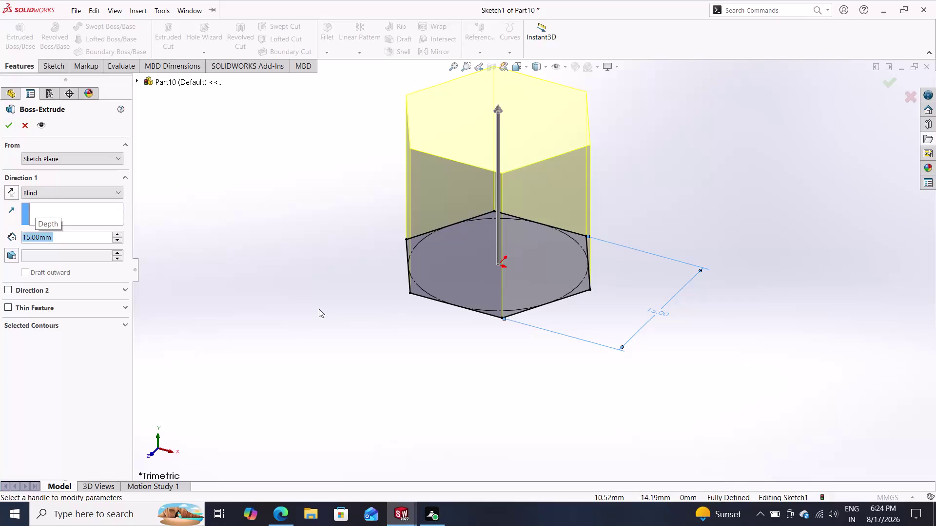
Extrude the hexagon sketch 11 mm into a prism.
text(11)
key(Return)
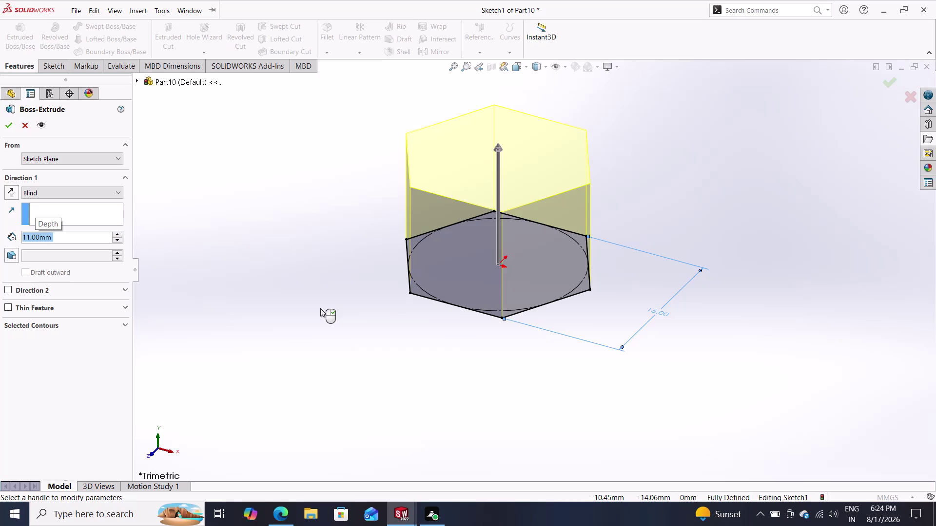
double_click(8, 126)
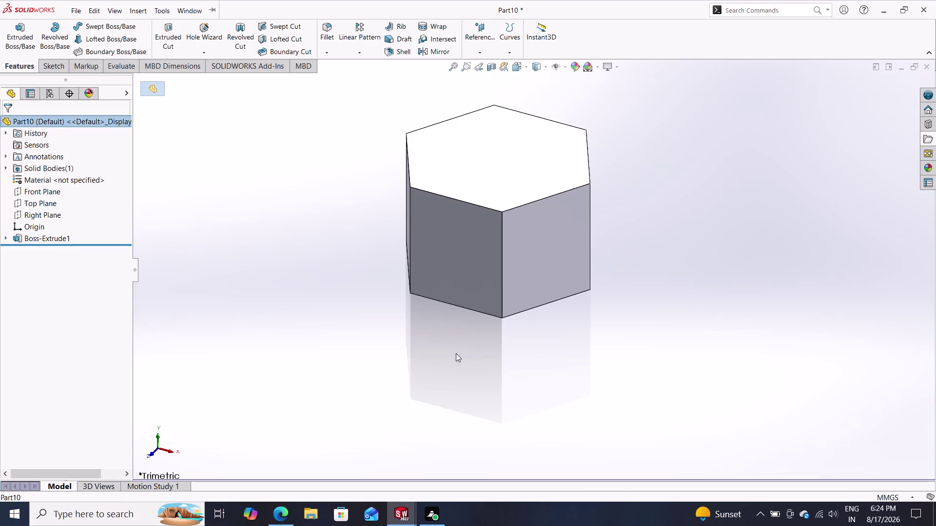
Orbit the hexagonal prism to inspect several sides, then select the Front Plane.
scroll(down, 3)
middle_drag(583, 334, 628, 297)
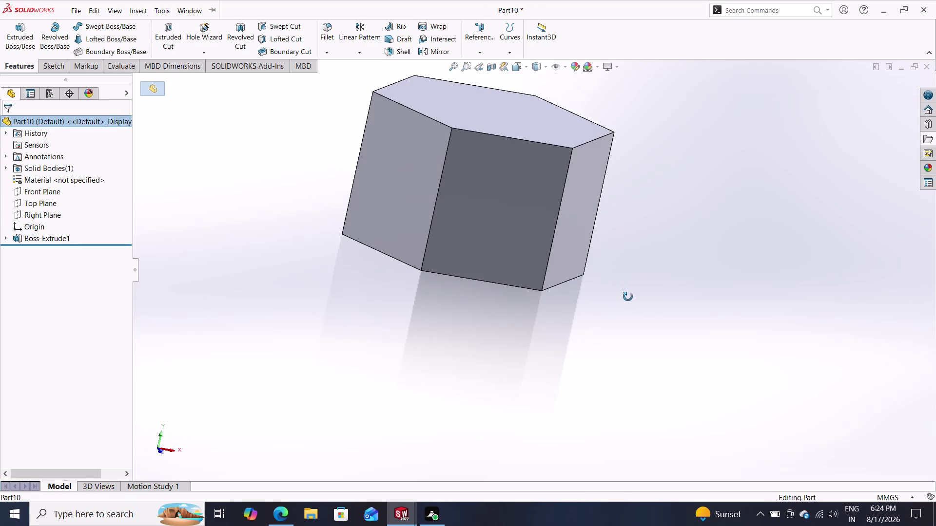
middle_drag(628, 297, 550, 307)
middle_drag(550, 307, 550, 313)
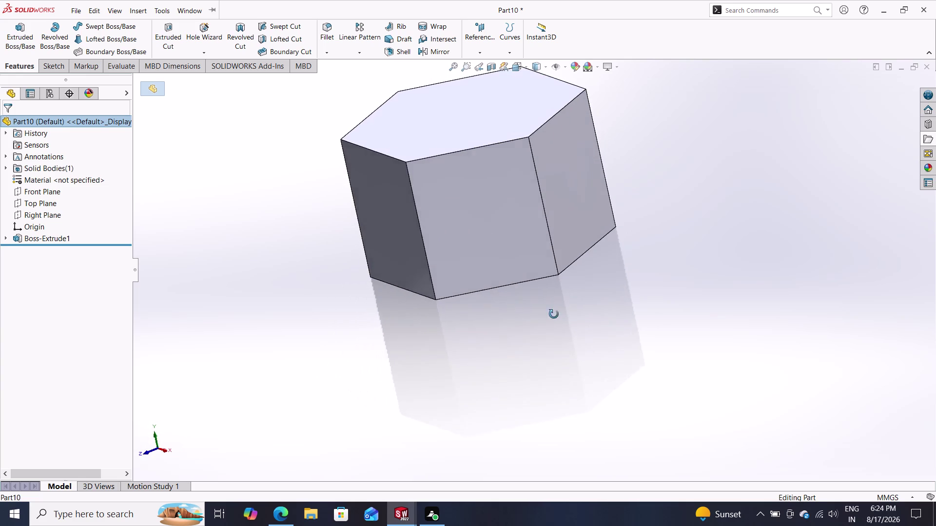
middle_drag(549, 314, 754, 393)
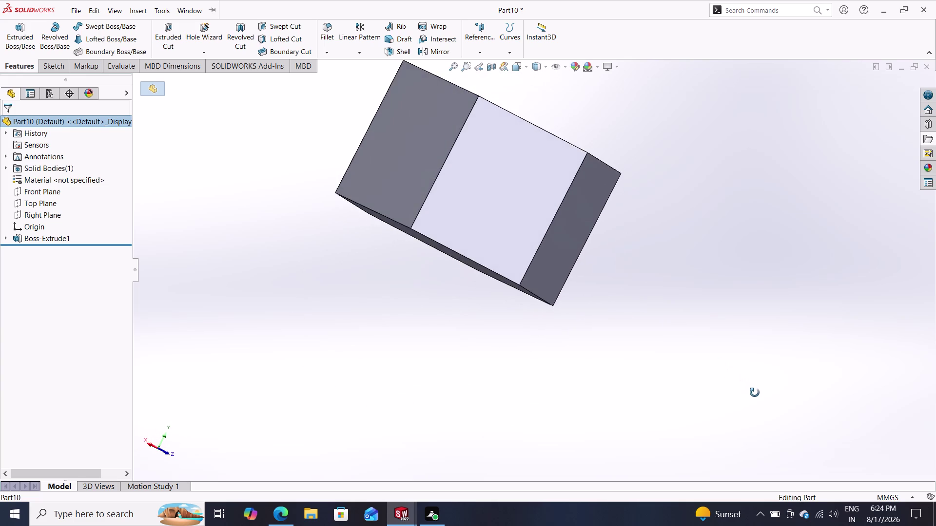
middle_drag(754, 393, 676, 410)
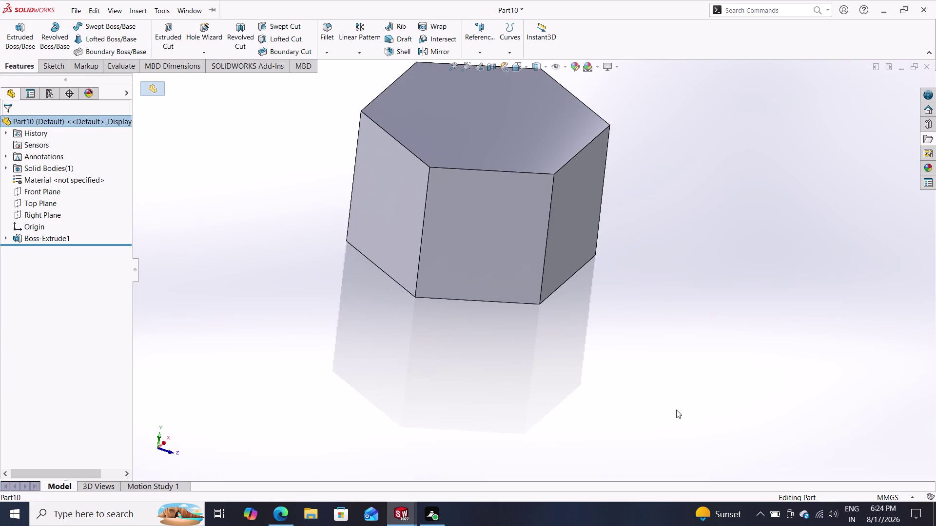
middle_drag(608, 327, 587, 363)
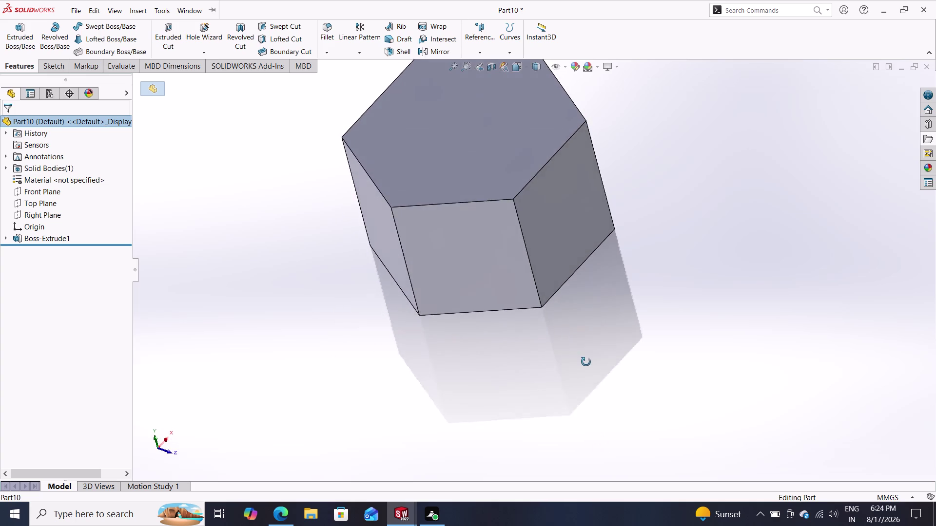
middle_drag(586, 363, 554, 441)
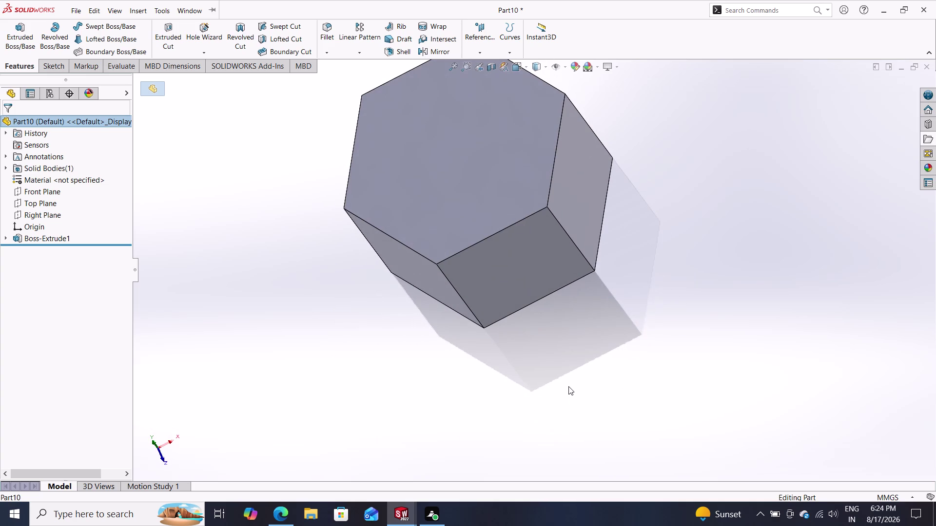
click(39, 192)
Start a sketch on the Front Plane and view it face-on.
click(49, 181)
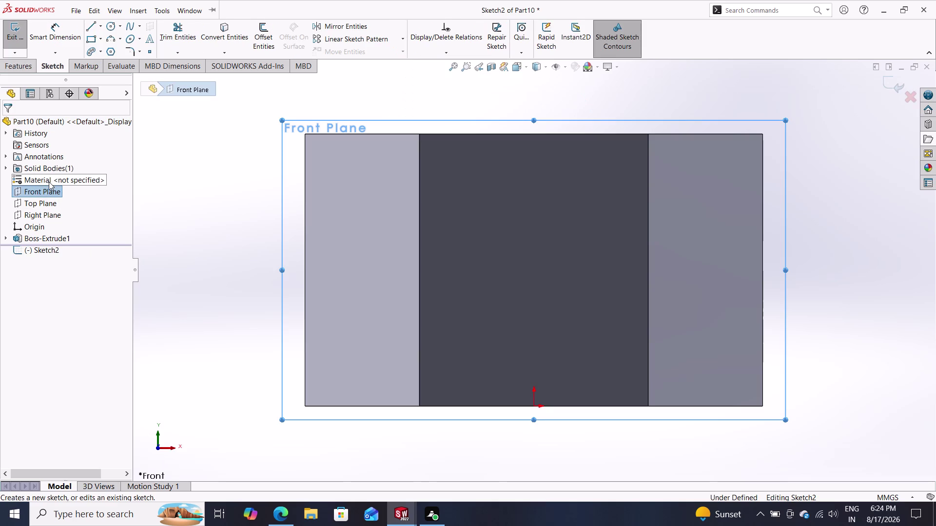
key(Escape)
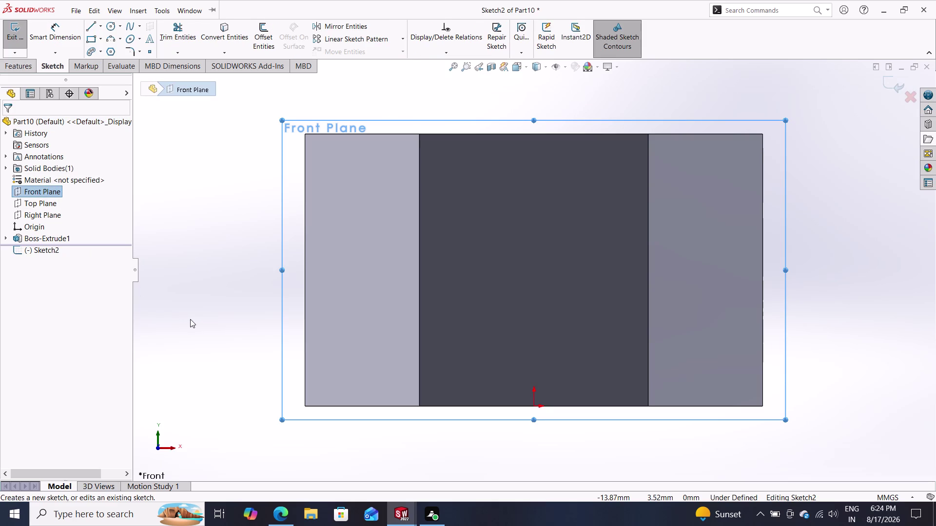
click(8, 66)
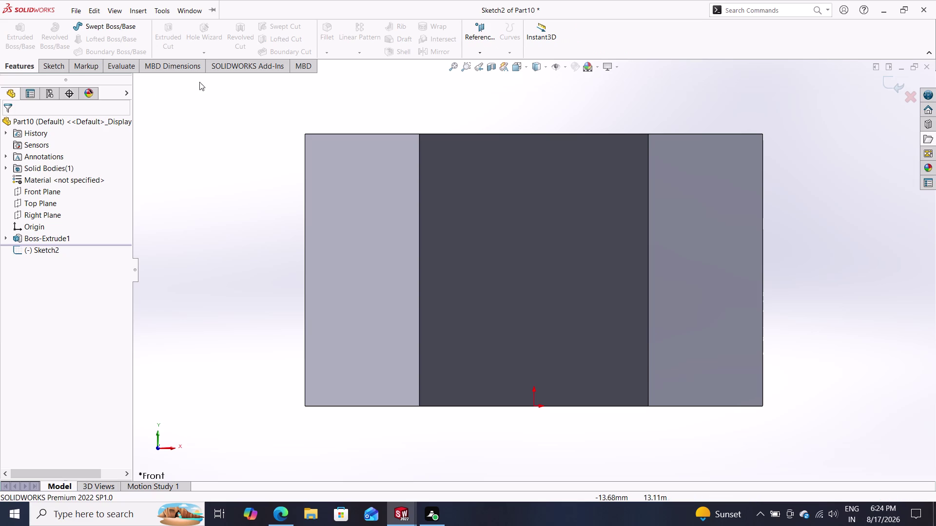
click(46, 67)
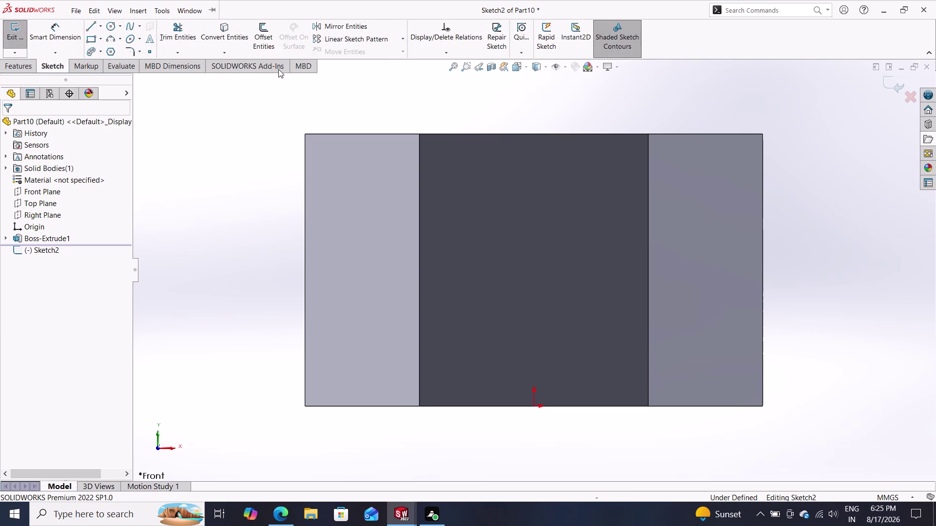
Try projecting the prism's centre face edges with Convert Entities, then back out.
click(225, 28)
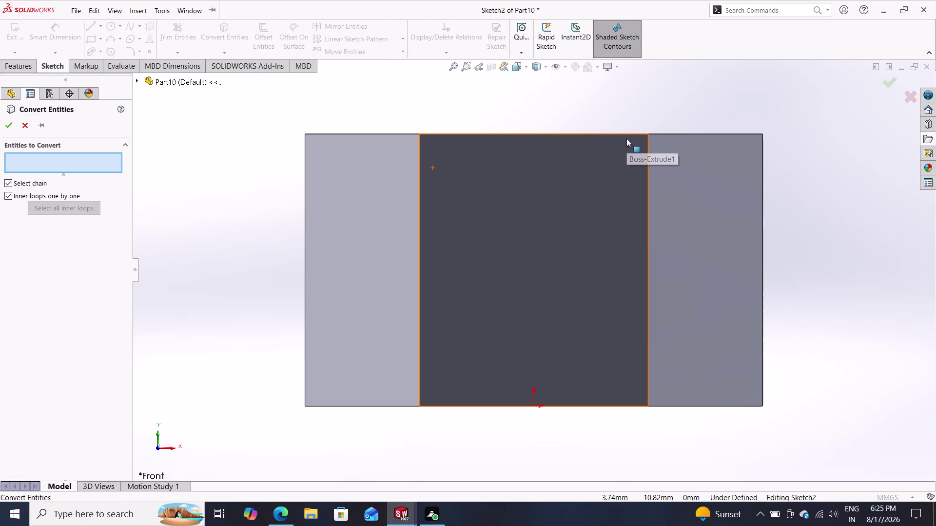
click(616, 134)
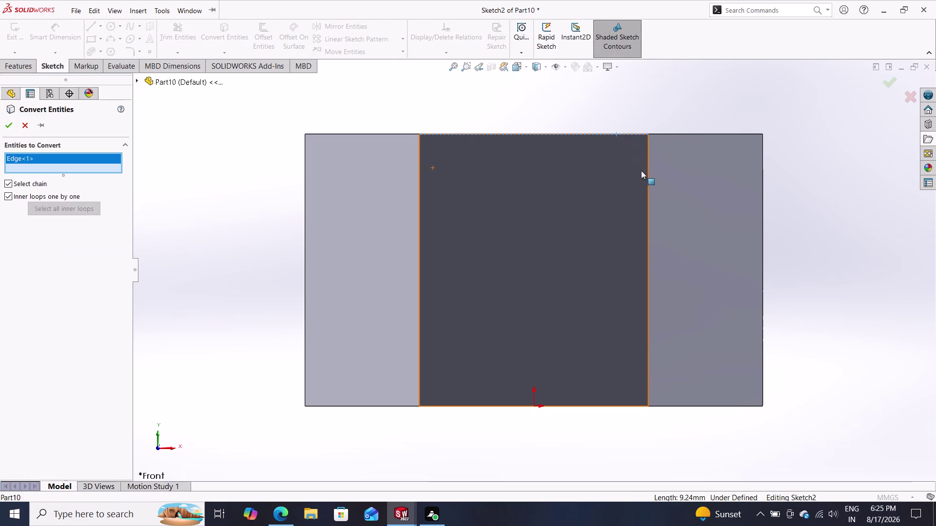
click(646, 179)
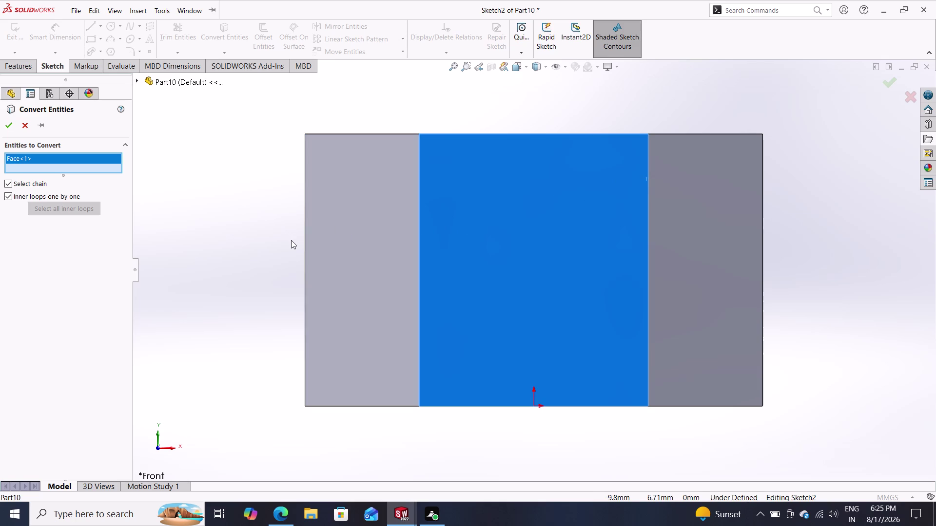
key(Escape)
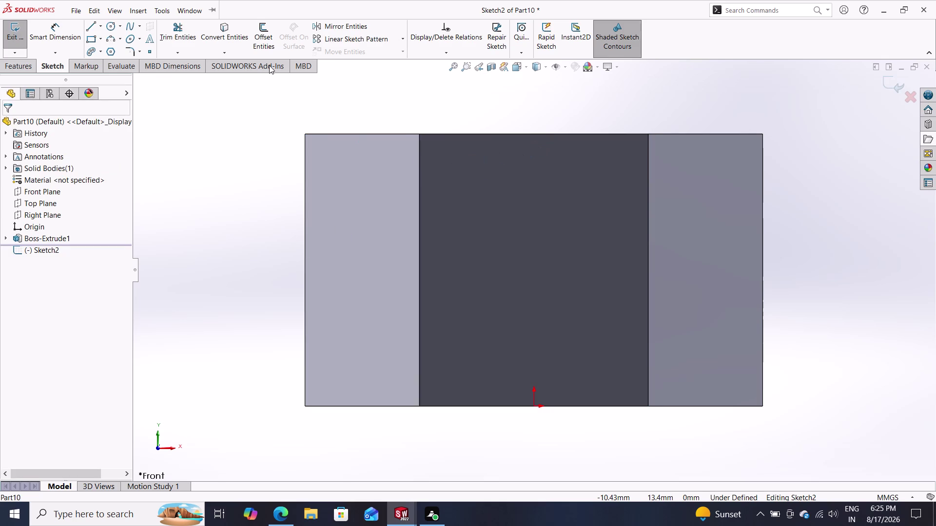
click(222, 15)
click(226, 24)
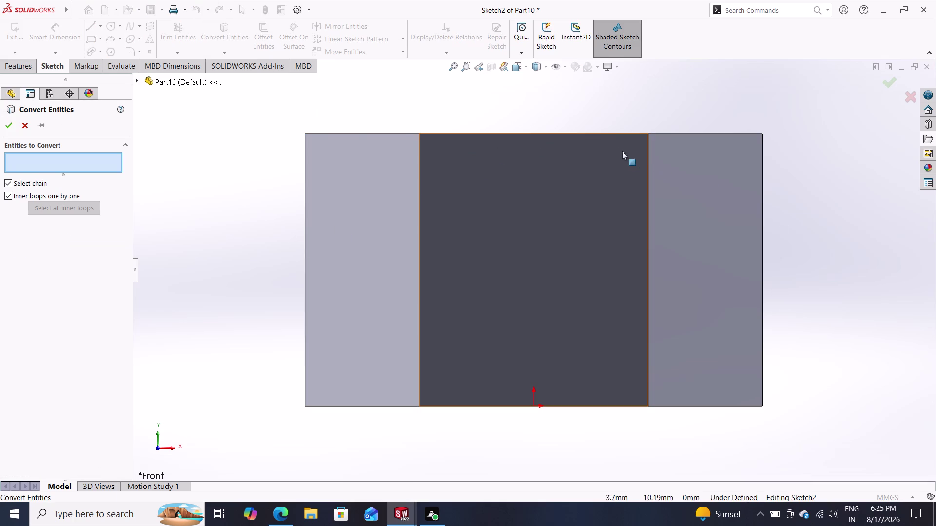
click(611, 133)
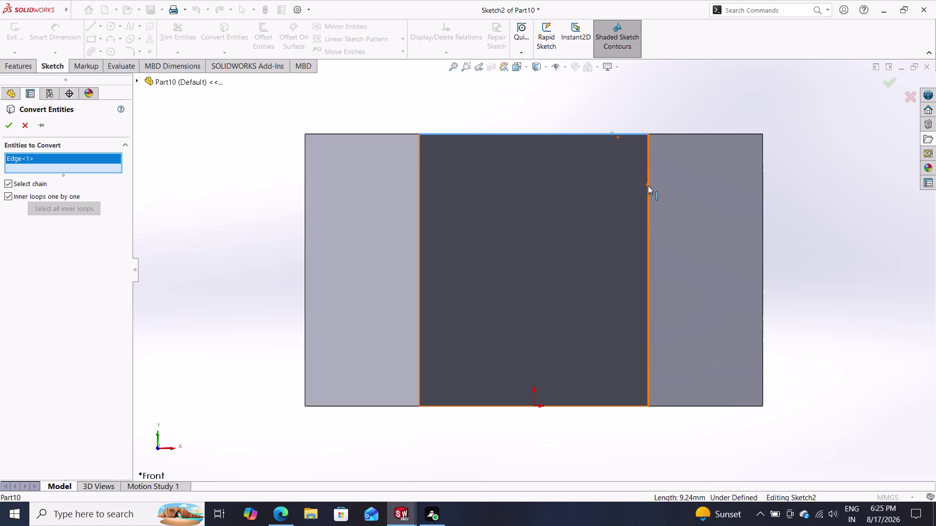
key(Escape)
key(Escape)
key(Escape)
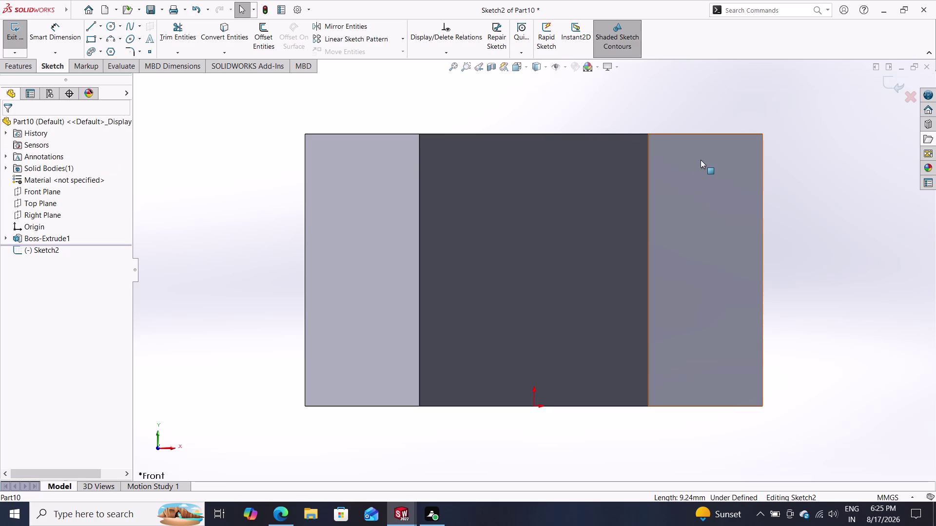
Convert the right-hand face's edges into Sketch2 and confirm.
click(721, 135)
key(Escape)
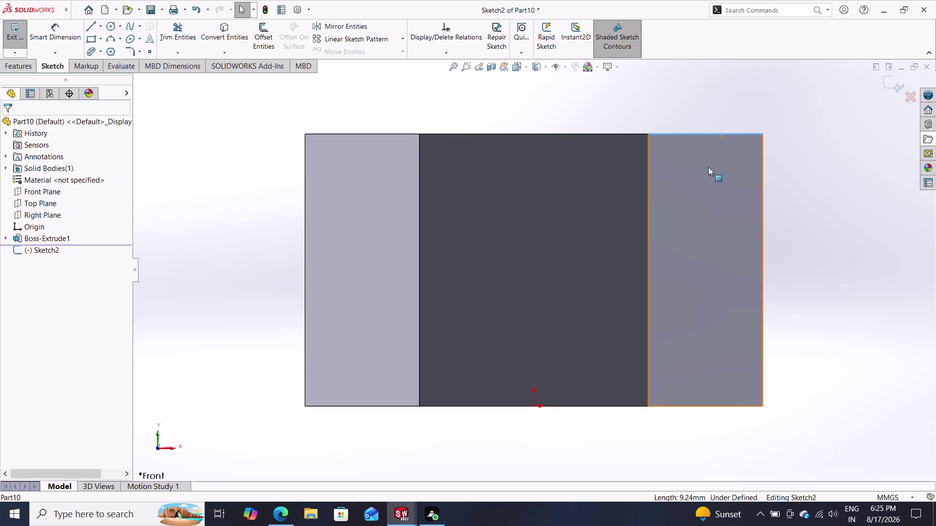
key(Escape)
click(218, 28)
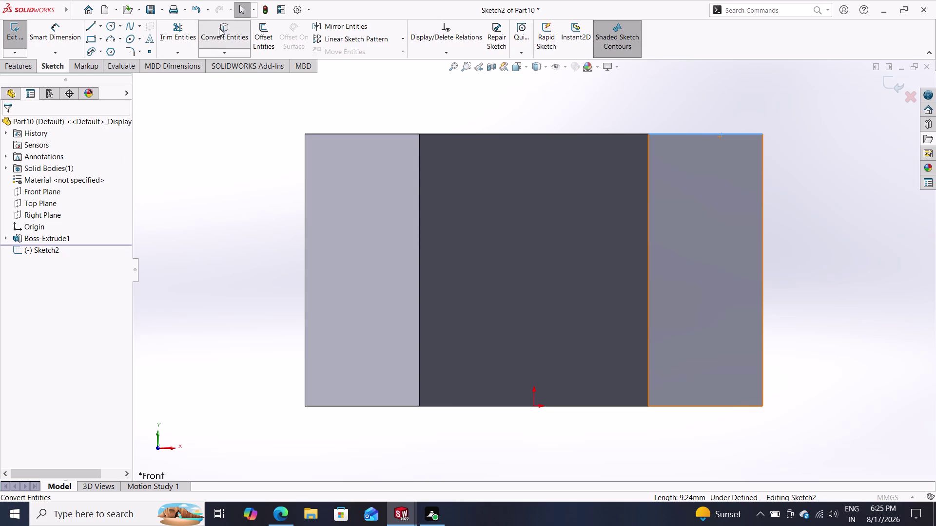
click(730, 135)
double_click(762, 168)
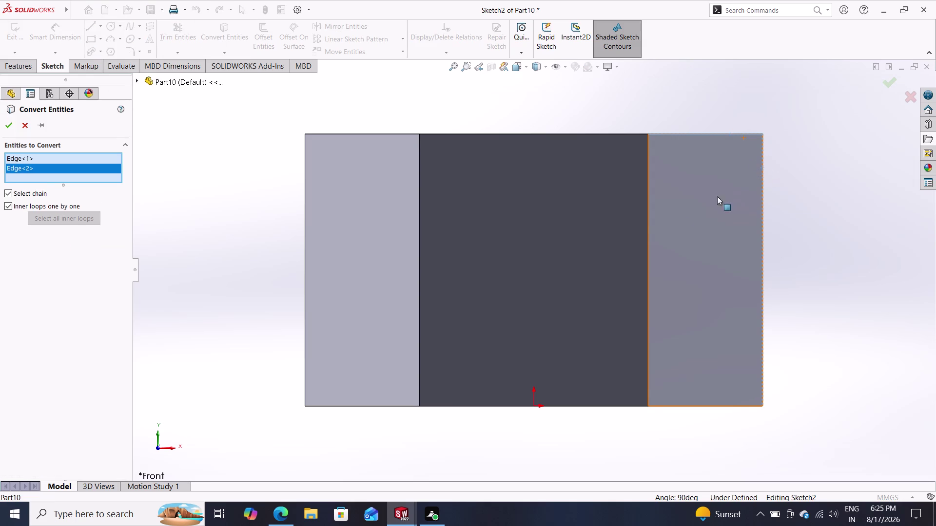
double_click(4, 127)
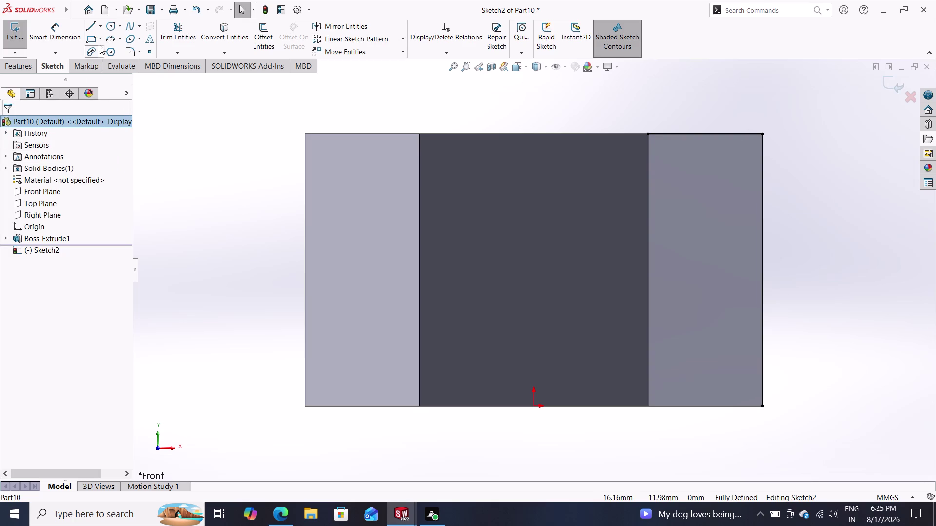
click(126, 48)
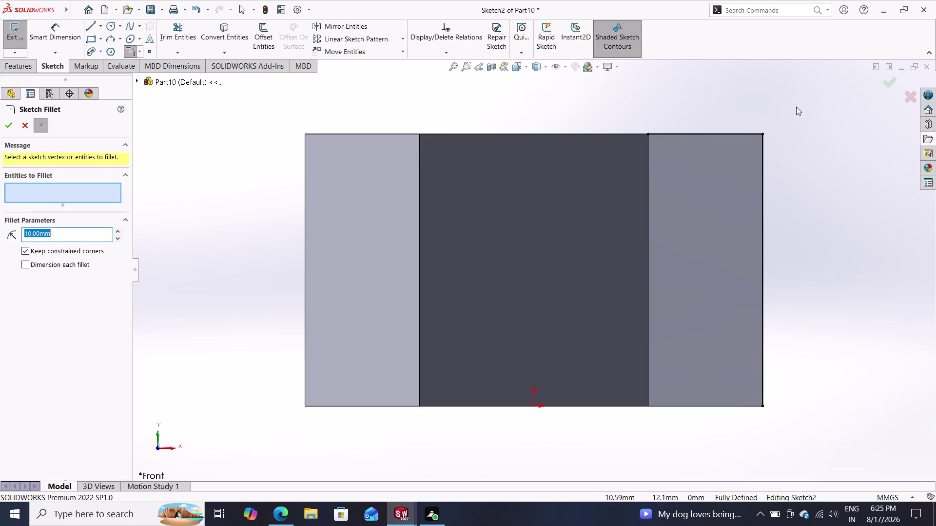
Box-select the top-right sketch corner to round it.
drag(796, 107, 724, 175)
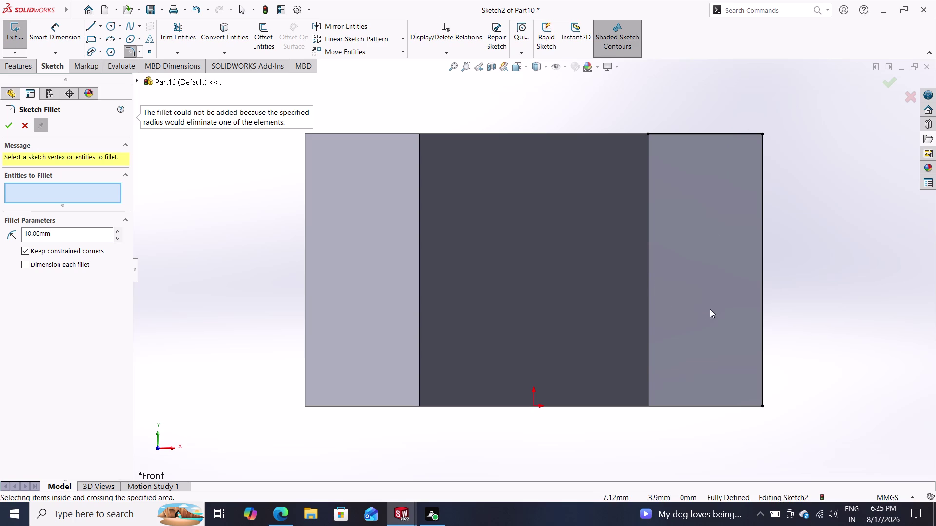
drag(772, 96, 772, 97)
drag(772, 98, 748, 227)
click(748, 226)
drag(700, 103, 793, 230)
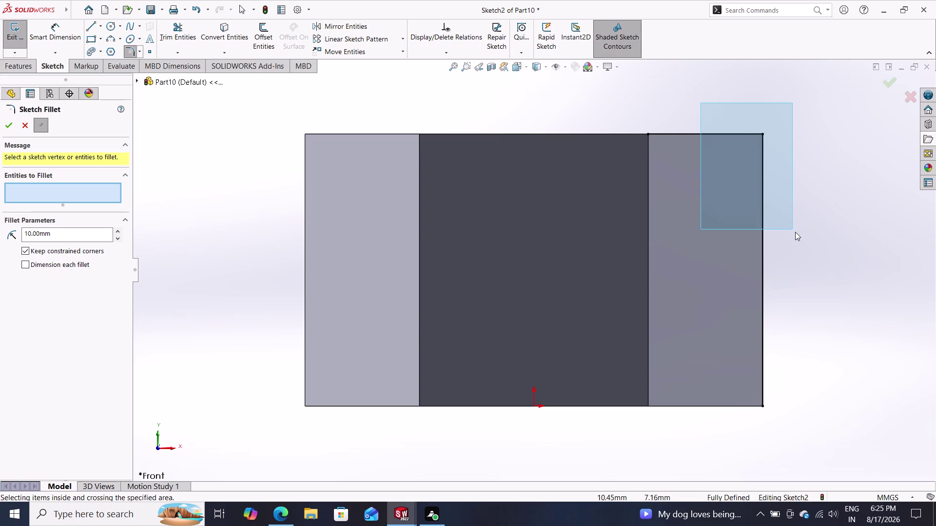
drag(793, 230, 794, 232)
Pick the right and top edges for a 10 mm fillet, then cancel the rejected fillet.
click(760, 180)
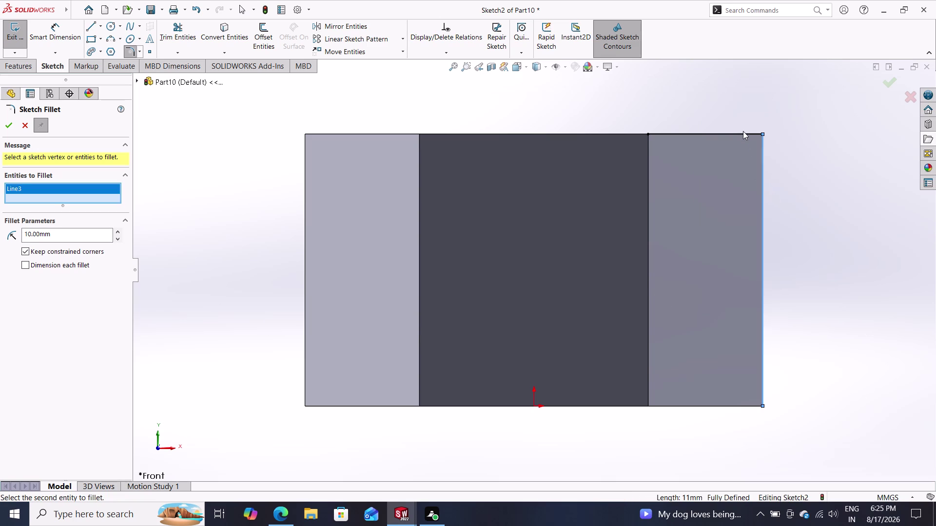
click(744, 132)
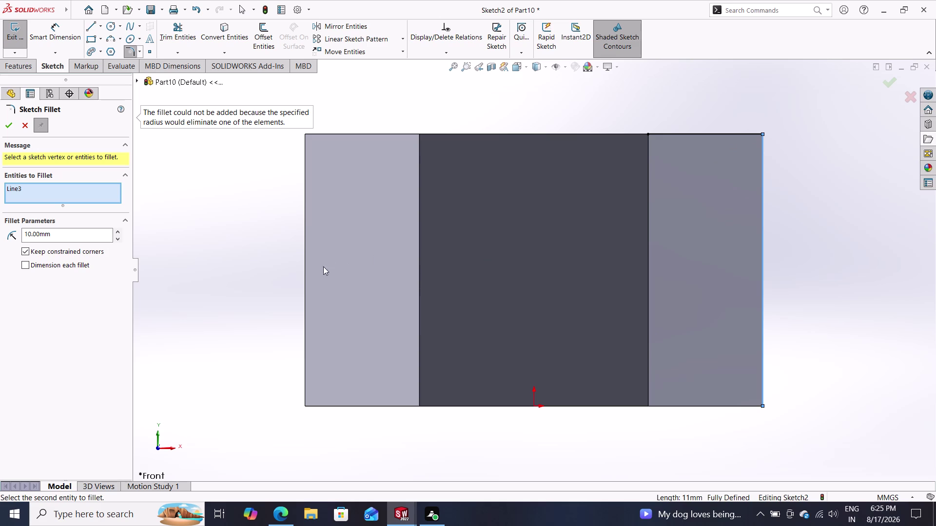
double_click(718, 136)
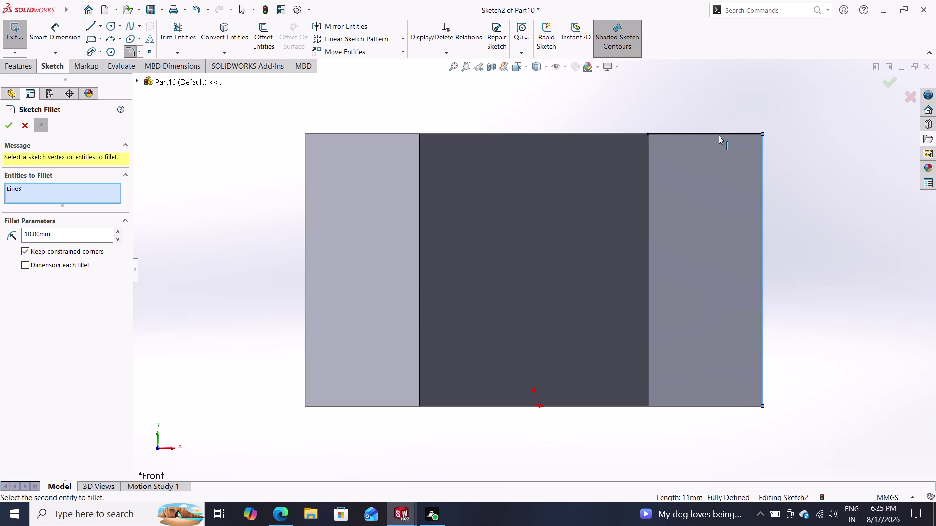
click(725, 133)
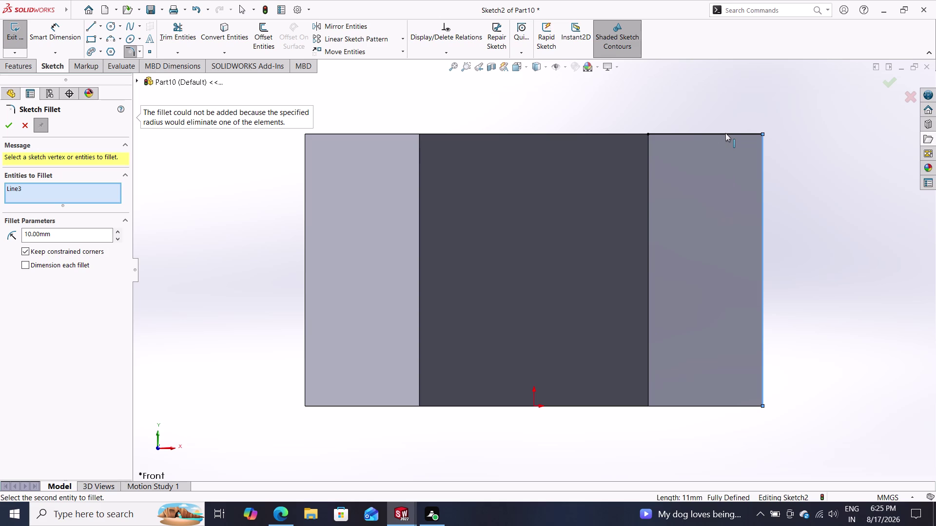
key(Escape)
key(Escape)
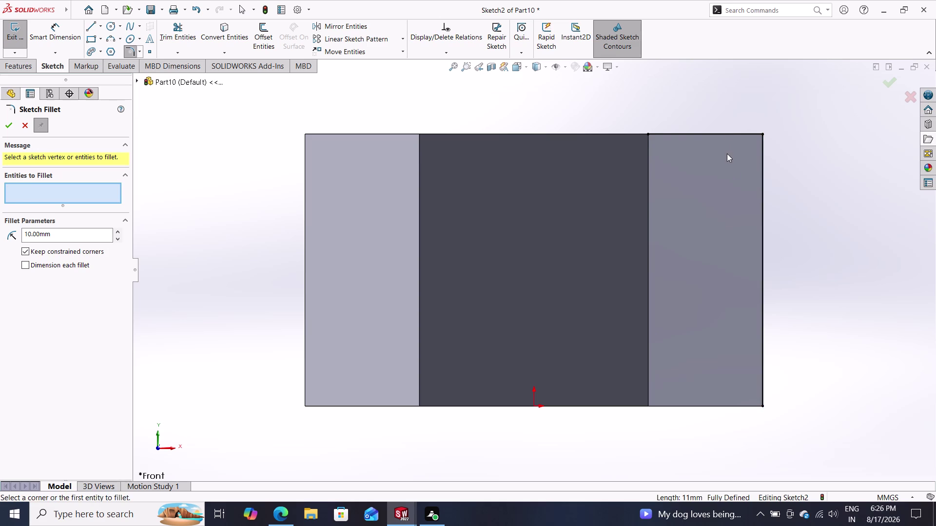
key(Escape)
Orbit onto the hexagonal end face and its sketched line, then switch CommandManager tabs.
scroll(up, 3)
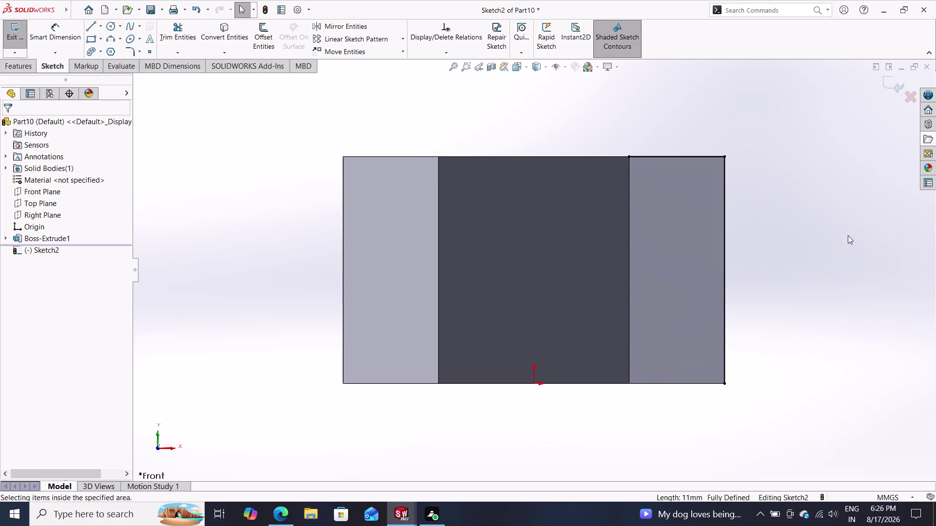
middle_drag(848, 235, 840, 309)
middle_drag(839, 308, 841, 320)
middle_click(840, 319)
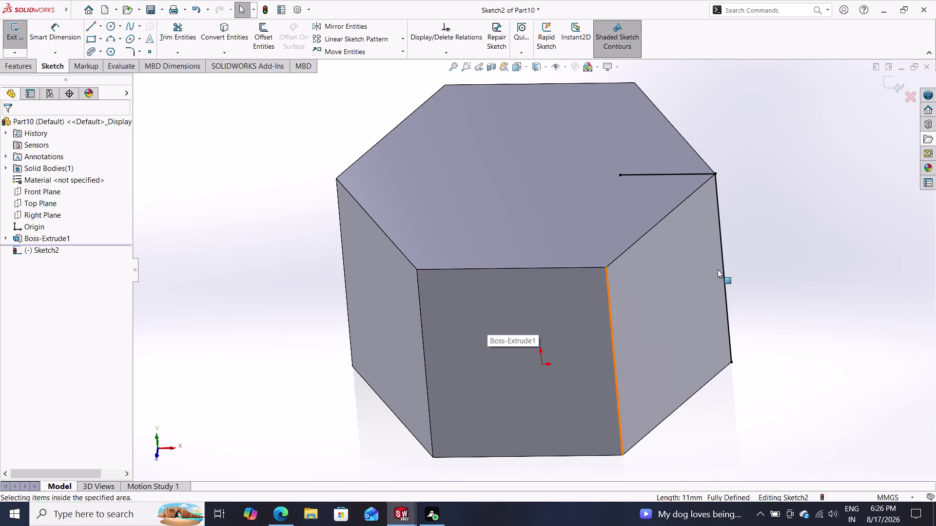
scroll(down, 3)
middle_drag(732, 280, 732, 375)
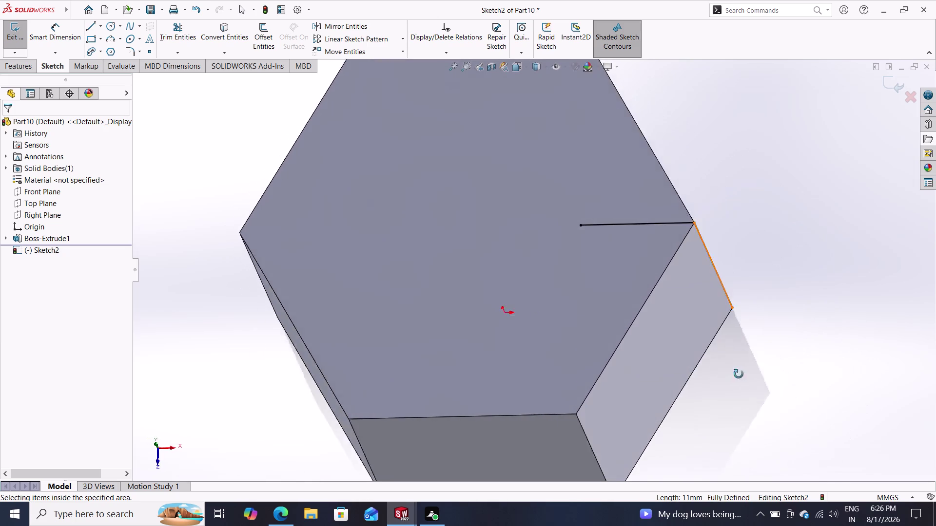
middle_drag(732, 374, 758, 384)
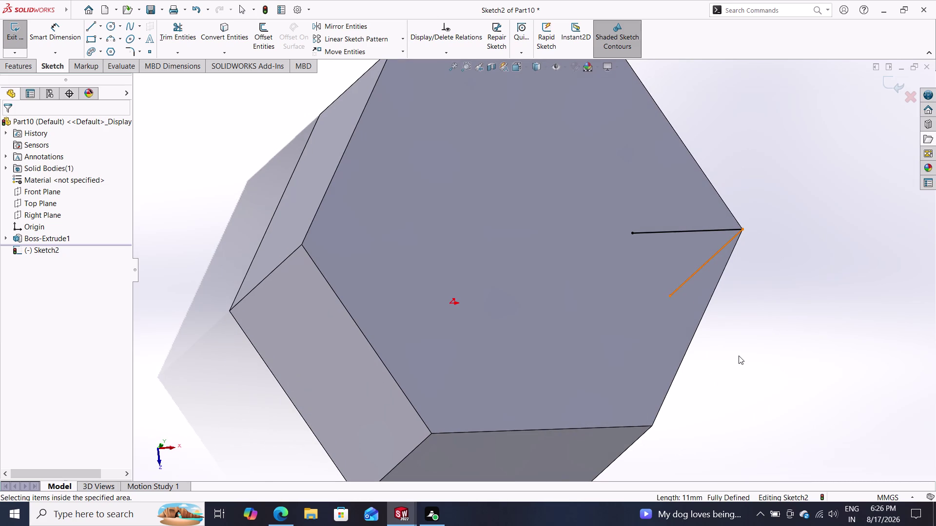
middle_drag(728, 362, 689, 323)
scroll(up, 3)
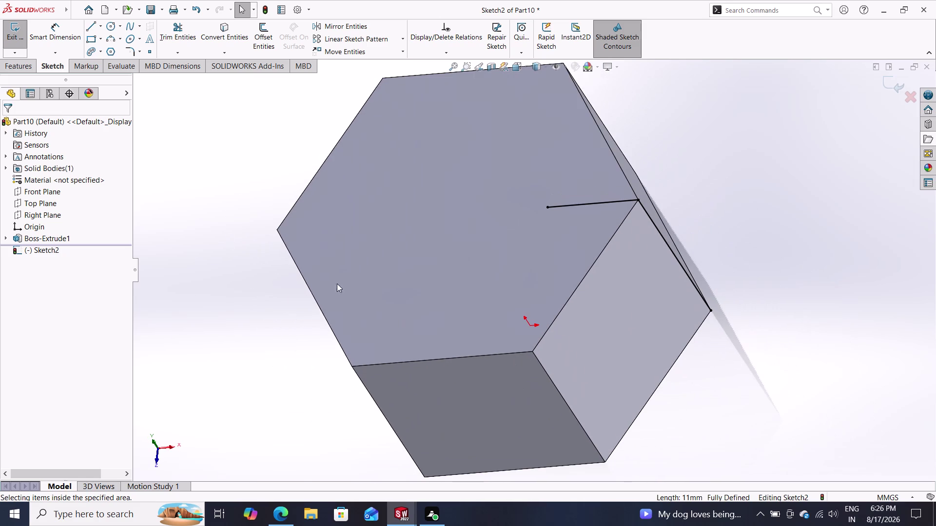
double_click(13, 68)
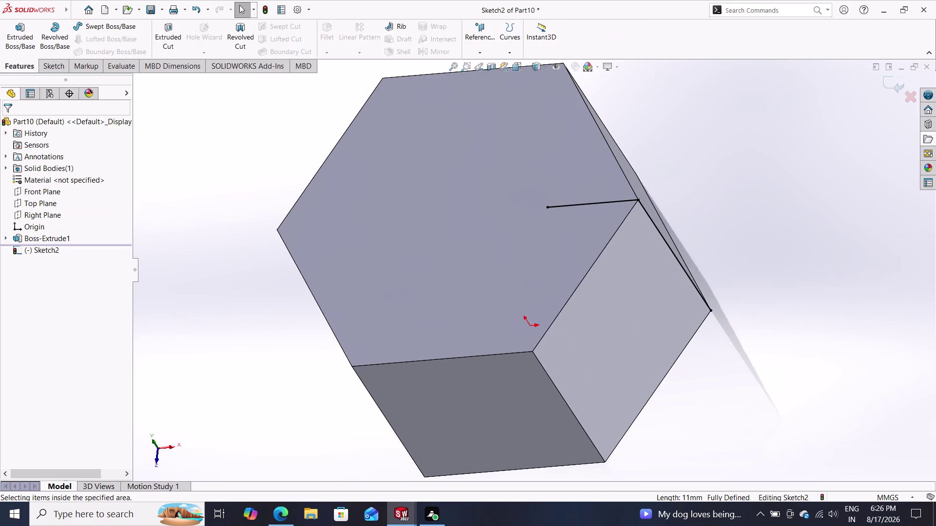
click(62, 65)
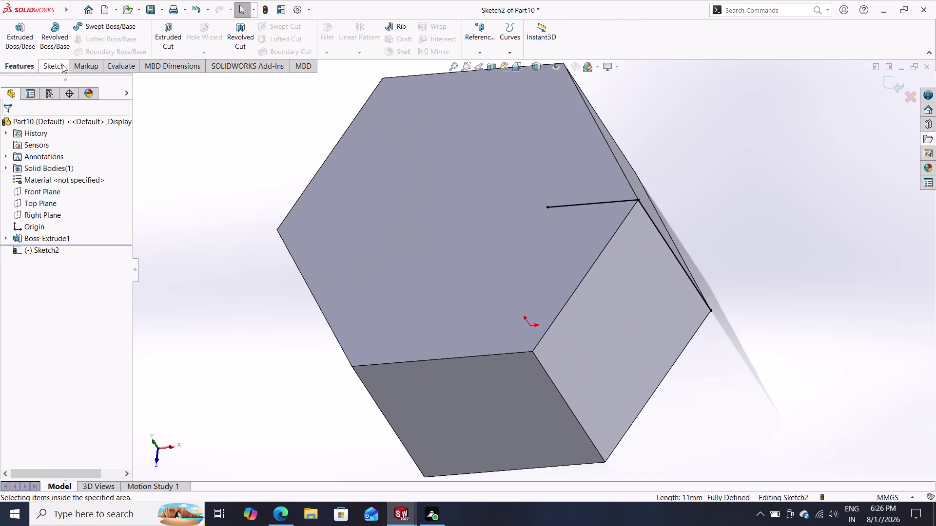
Attempt a sketch corner fillet and undo it.
click(131, 49)
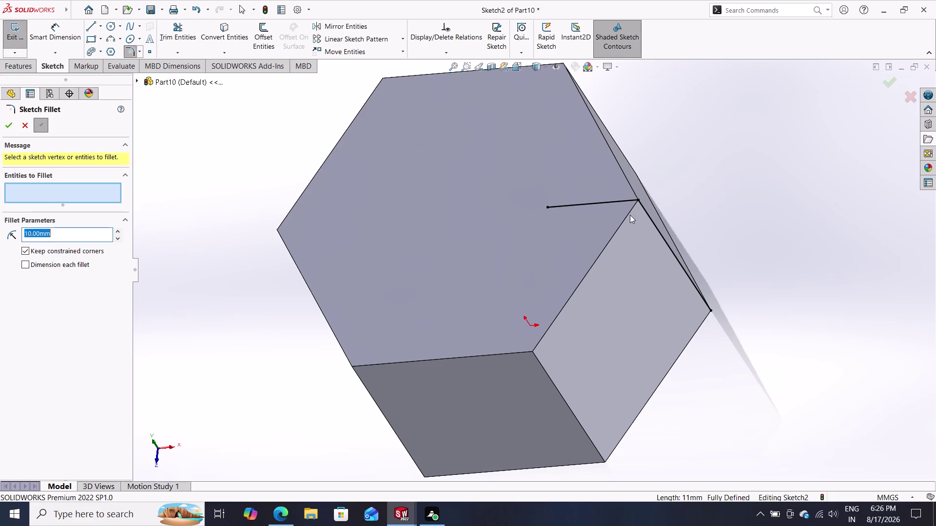
drag(668, 183, 605, 219)
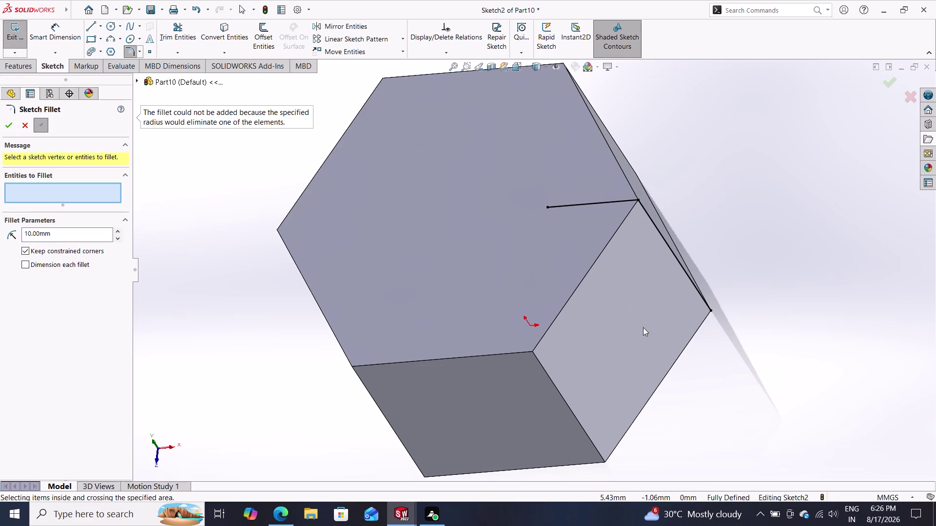
key(ctrl+z)
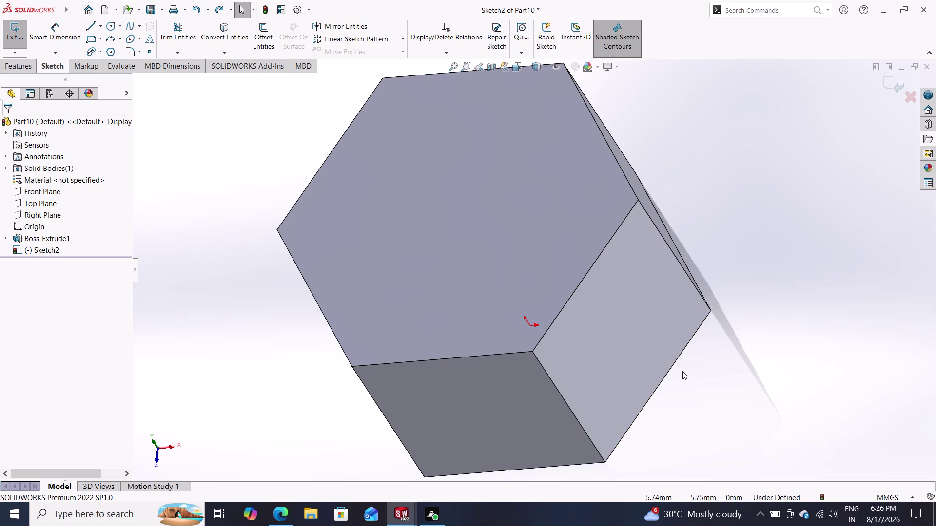
Convert two prism edges into the sketch, then undo the projection.
middle_drag(681, 372, 701, 271)
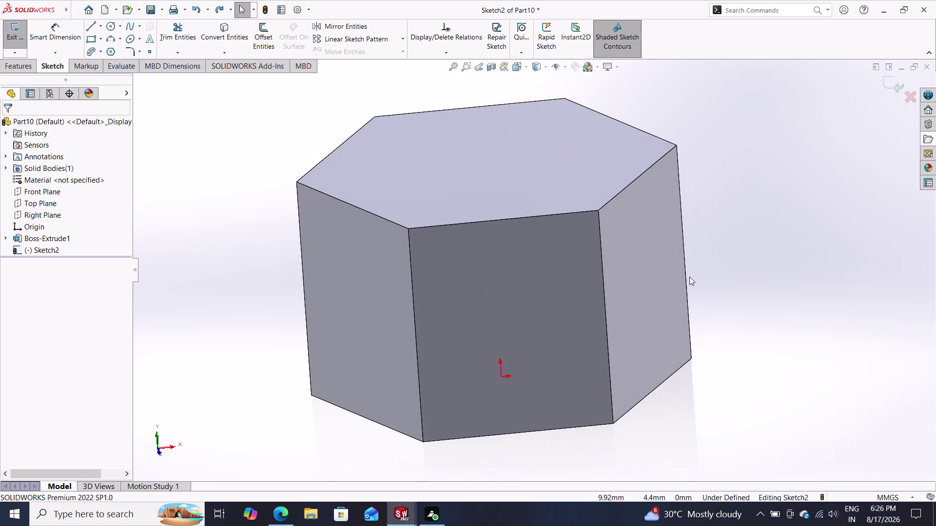
click(222, 25)
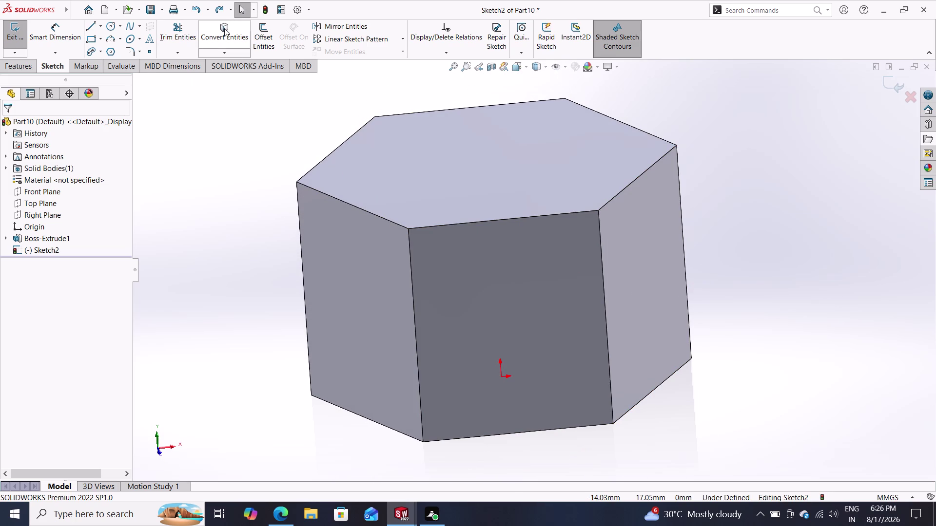
click(567, 213)
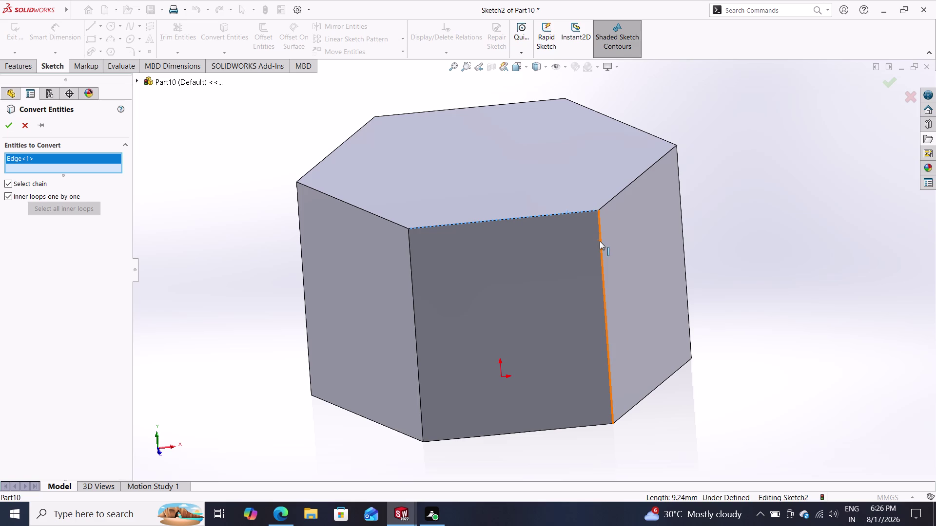
click(600, 242)
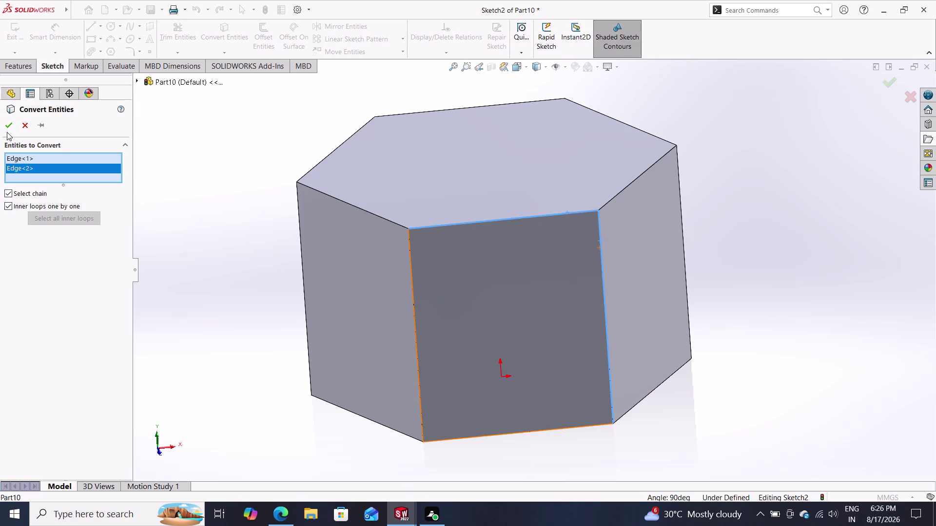
click(9, 126)
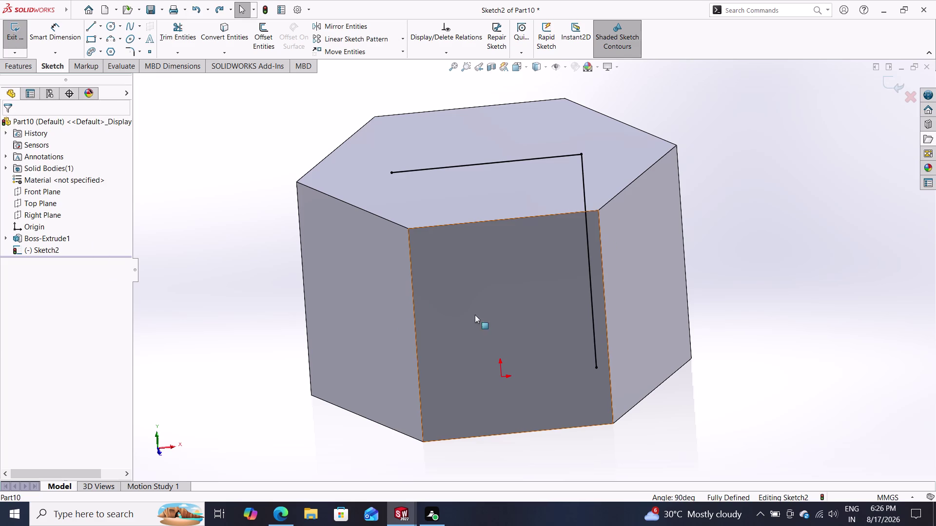
key(ctrl+z)
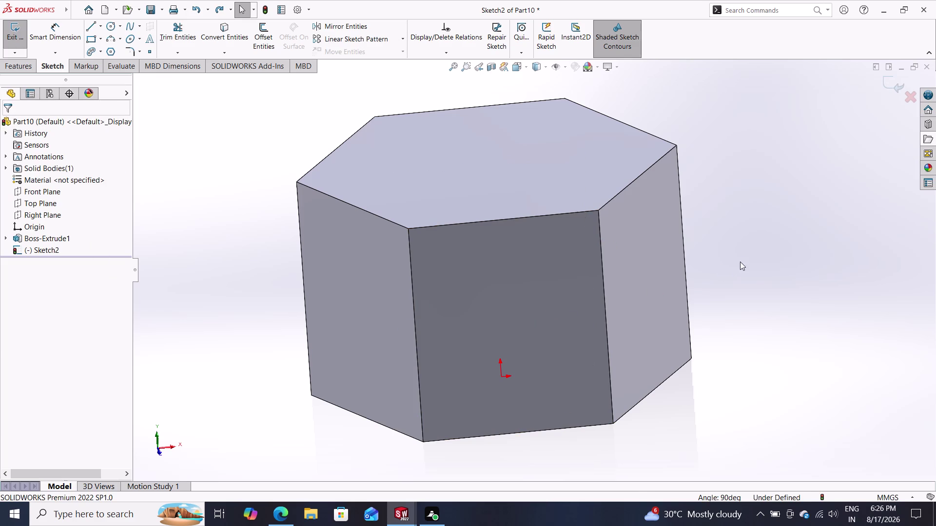
Orbit to the top face, select the Front Plane, and discard Sketch2.
scroll(down, 3)
middle_drag(745, 255, 745, 296)
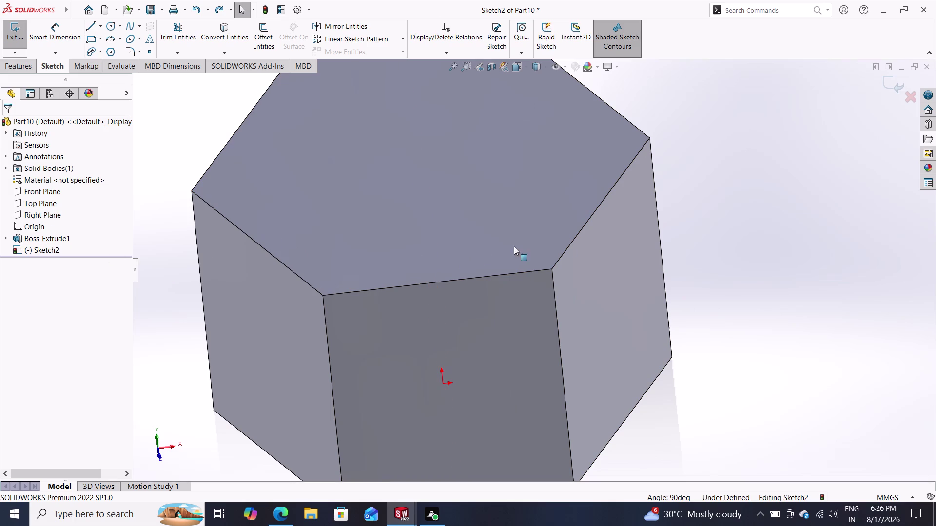
middle_drag(703, 231, 707, 253)
scroll(down, 3)
scroll(up, 3)
middle_drag(700, 276, 695, 238)
scroll(up, 3)
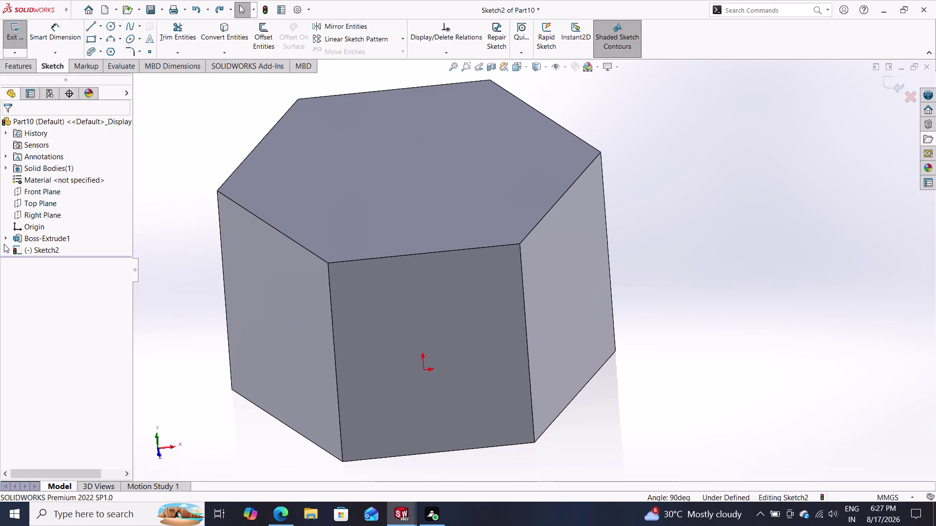
click(40, 196)
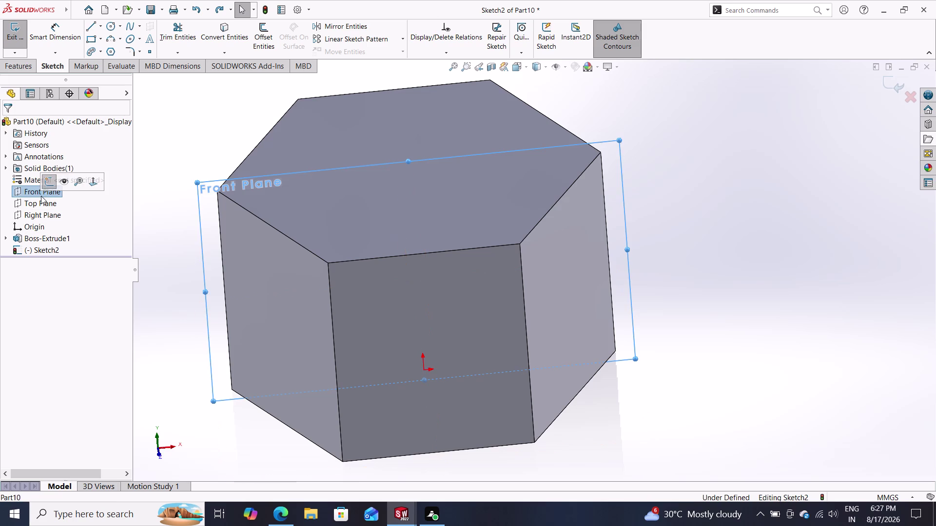
click(47, 182)
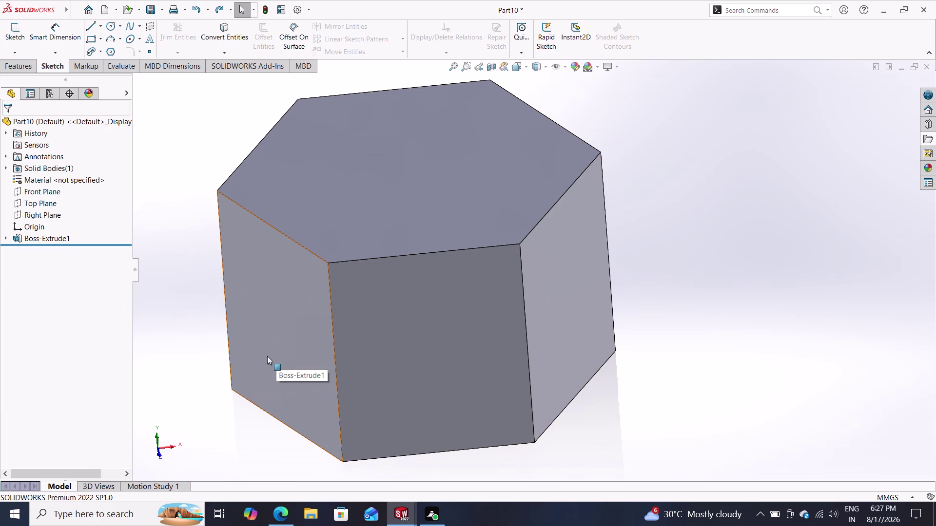
key(ctrl+z)
Undo back to the hexagon sketch, then redo to finish editing it.
key(ctrl+z)
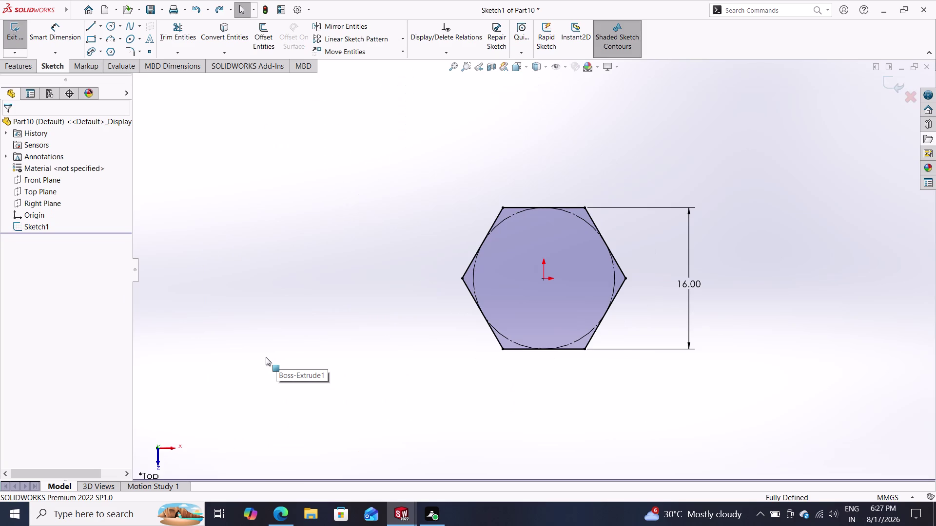
key(ctrl+z)
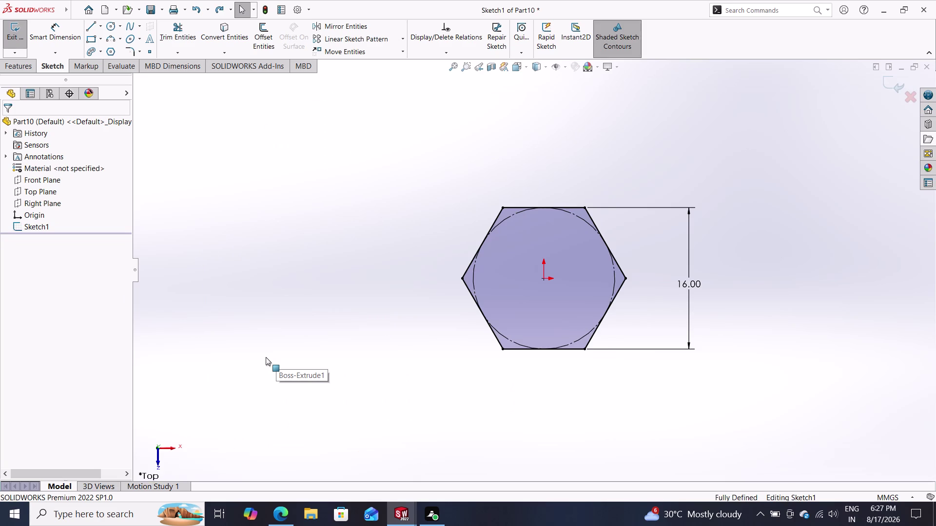
key(ctrl+z)
key(ctrl+z)
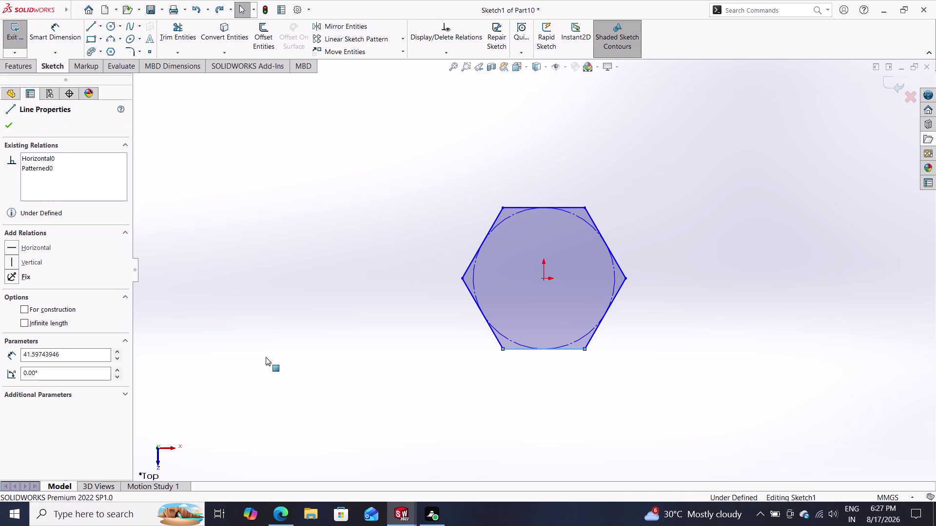
key(ctrl+y)
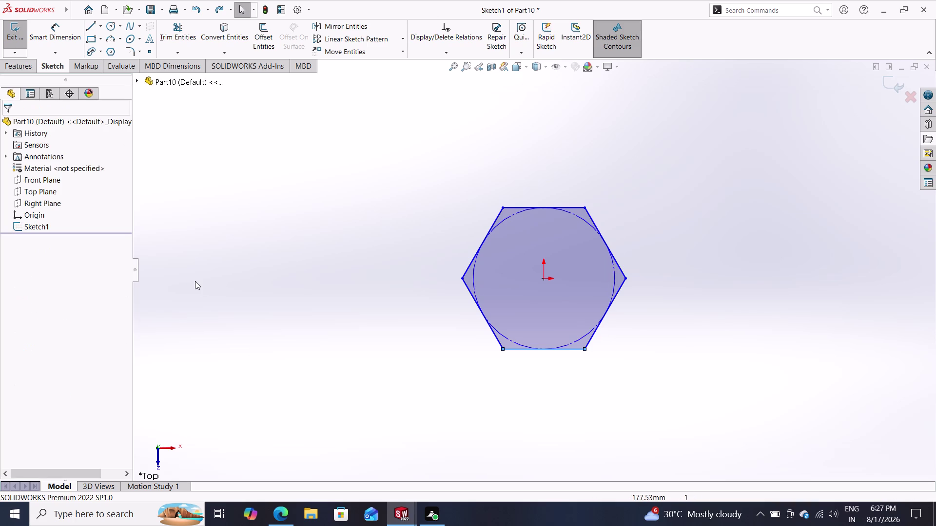
key(ctrl+y)
key(ctrl+y)
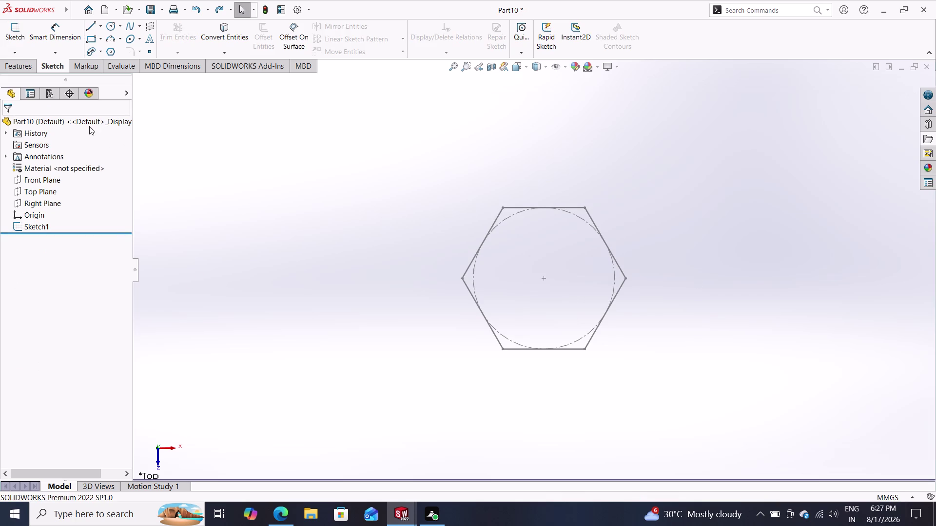
Start an extrude from the Features tab, then cancel and undo it.
click(23, 68)
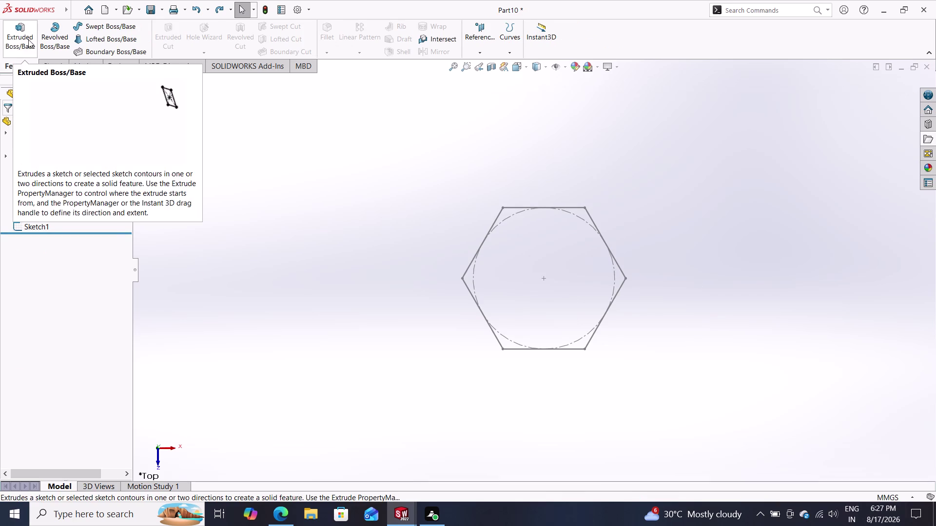
click(18, 35)
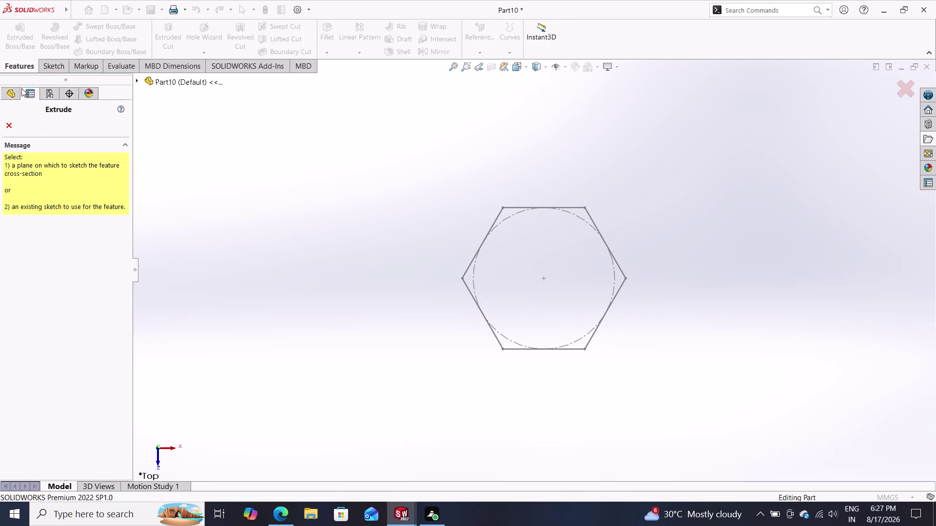
triple_click(602, 278)
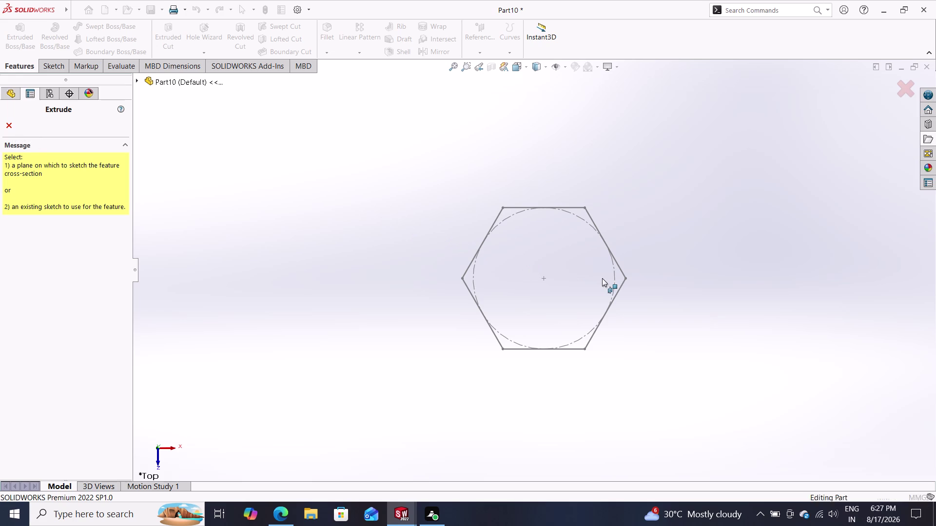
key(Escape)
key(Escape)
key(Escape)
key(ctrl+z)
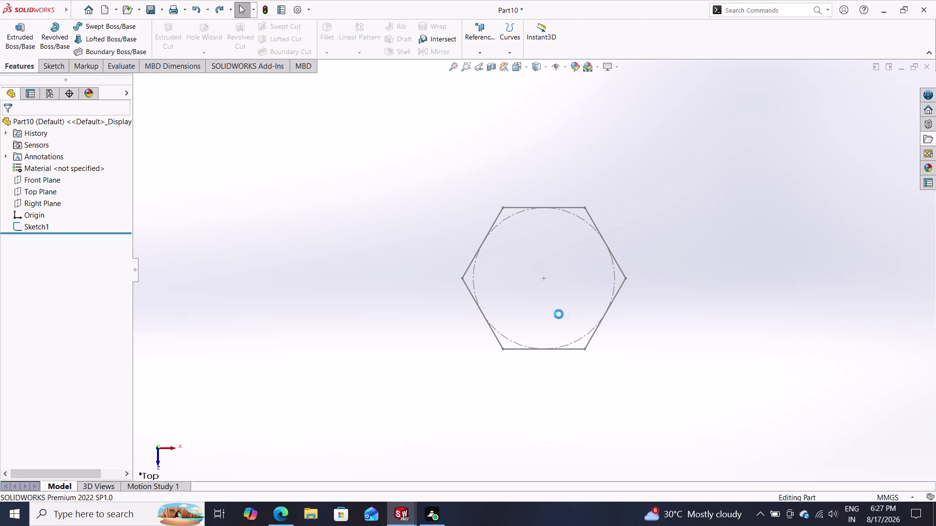
Extrude the hexagon sketch Blind to 11 mm and accept.
click(18, 64)
click(22, 35)
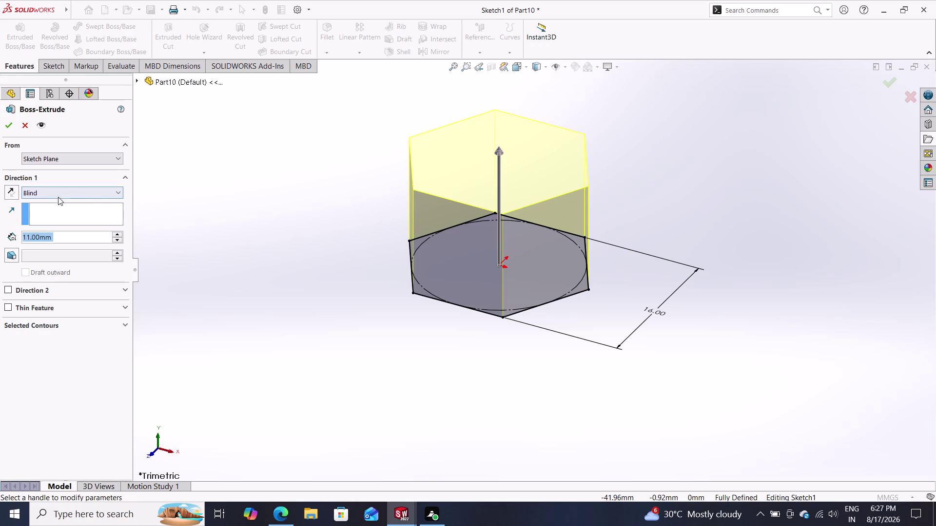
click(63, 193)
click(63, 244)
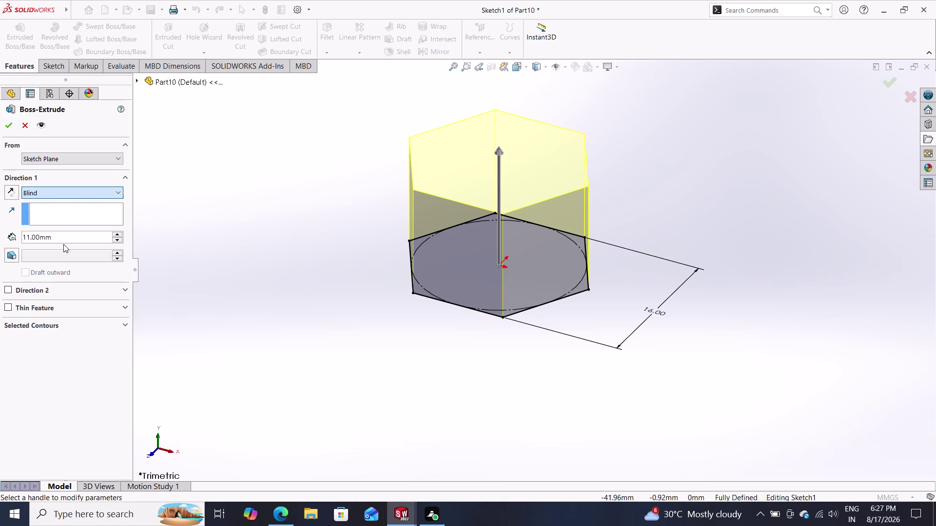
click(9, 129)
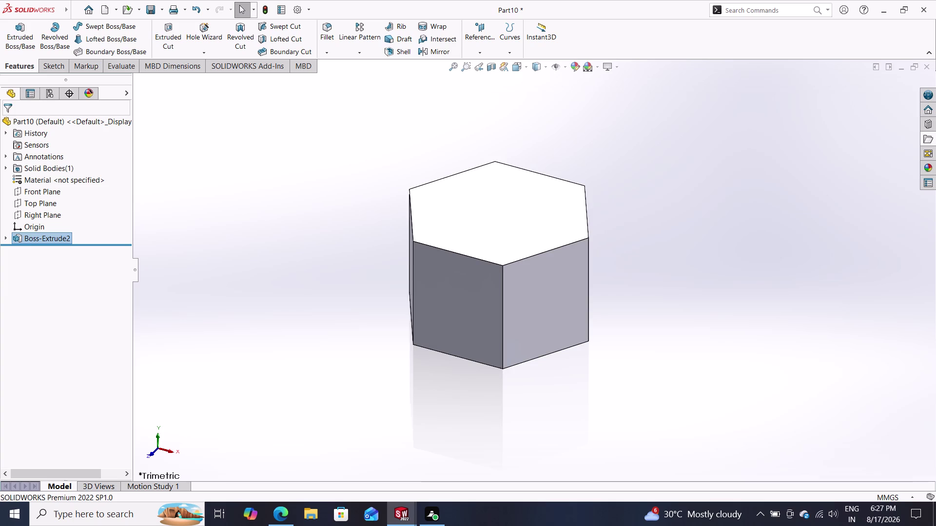
double_click(50, 192)
click(46, 190)
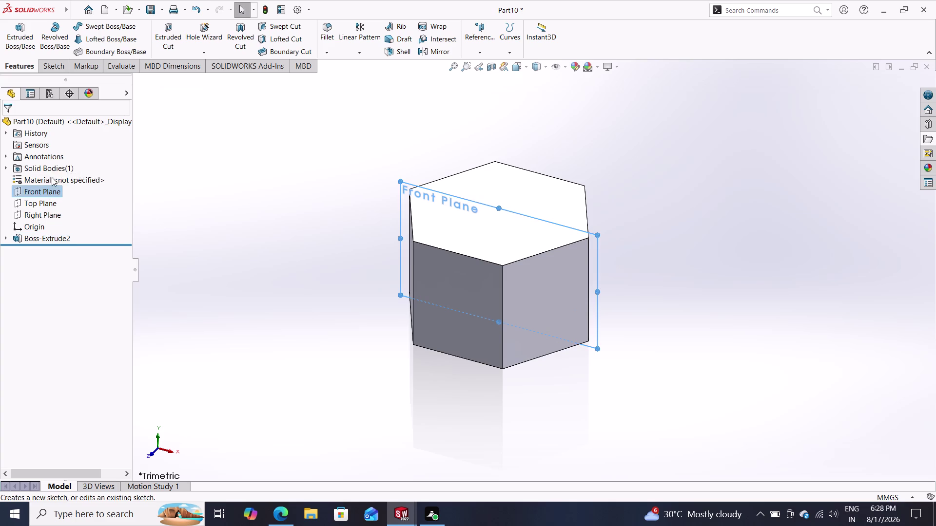
click(52, 177)
double_click(38, 194)
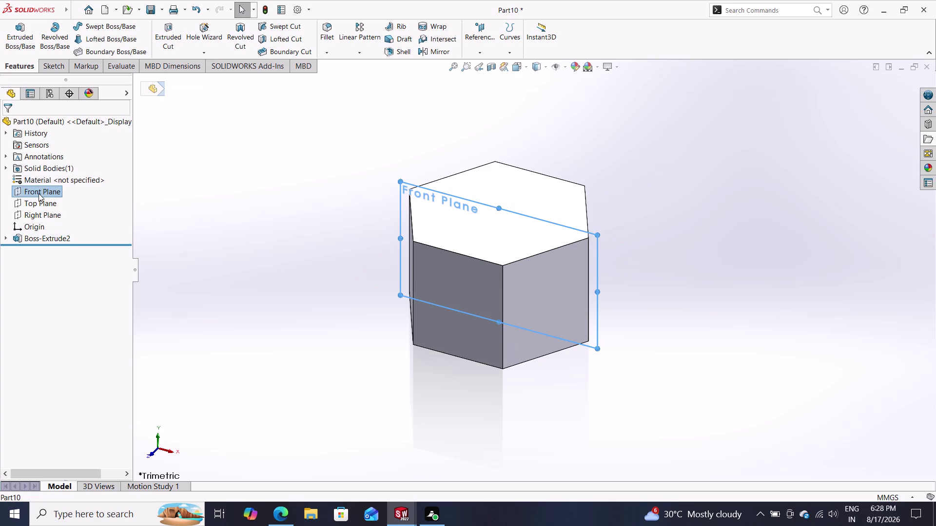
key(Escape)
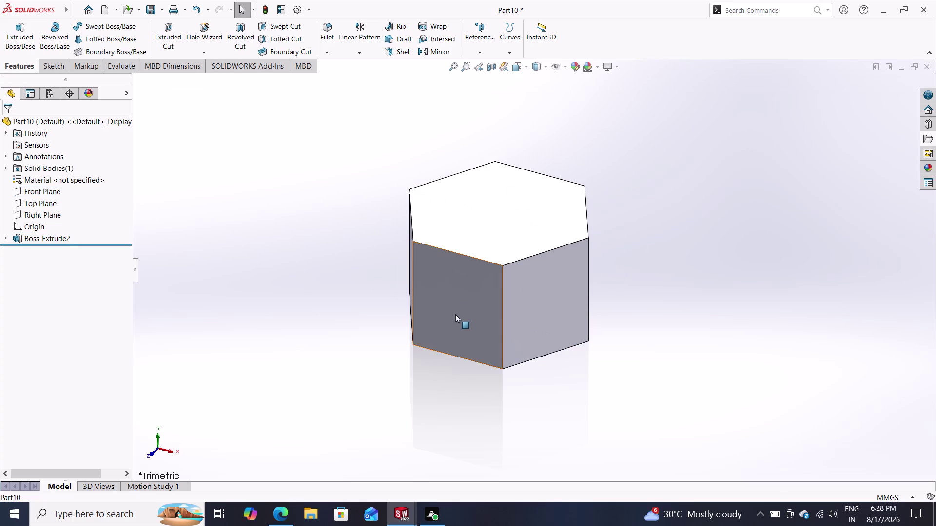
click(455, 314)
click(494, 283)
key(Escape)
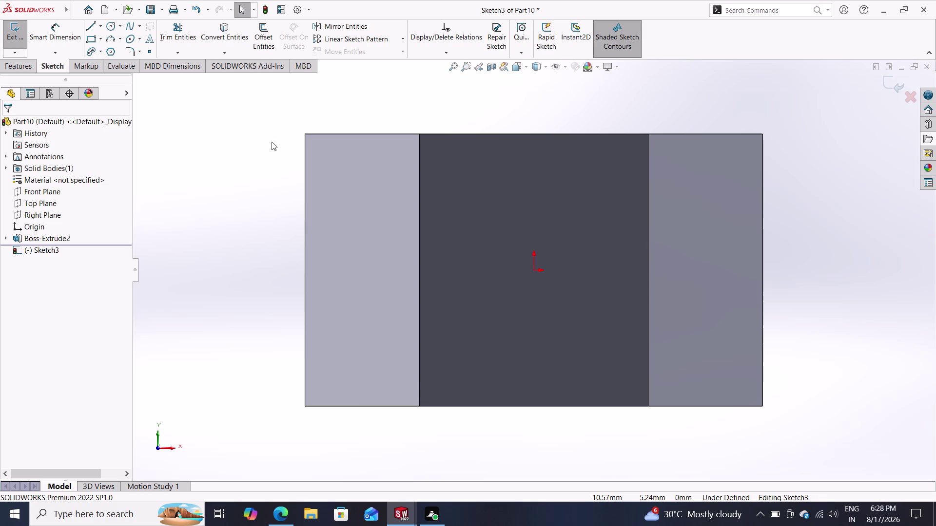
click(223, 31)
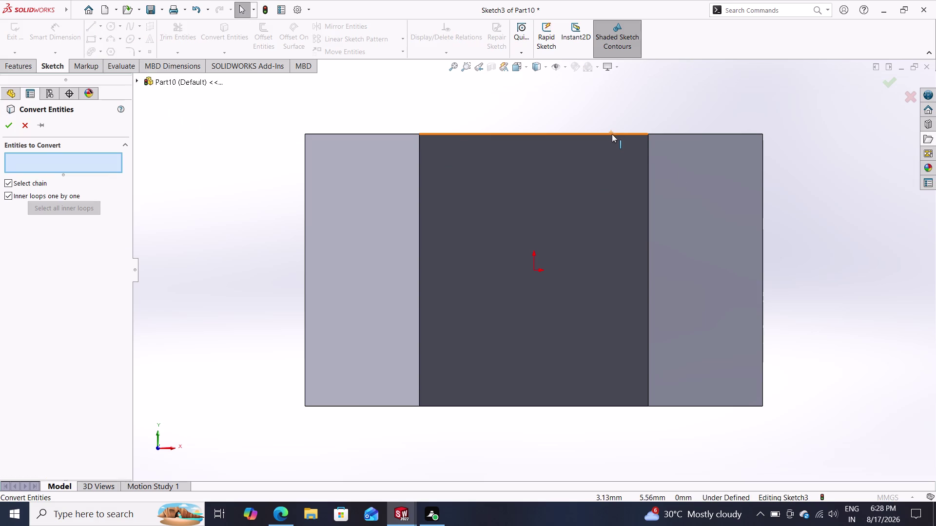
click(611, 135)
click(647, 159)
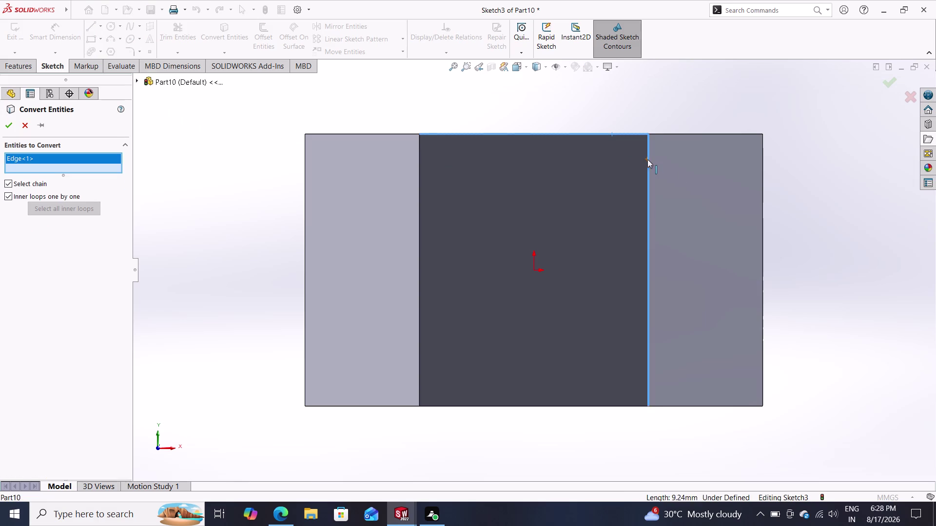
click(6, 120)
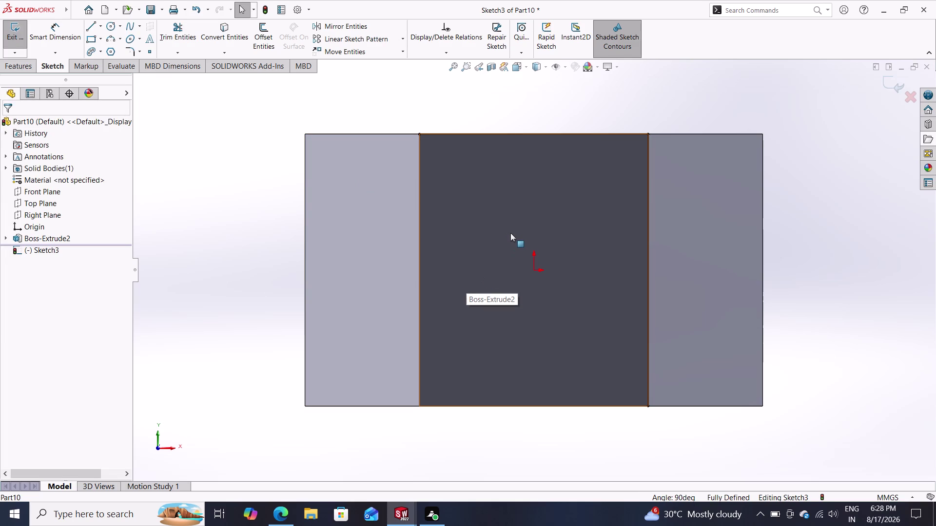
key(ctrl+z)
key(ctrl+z)
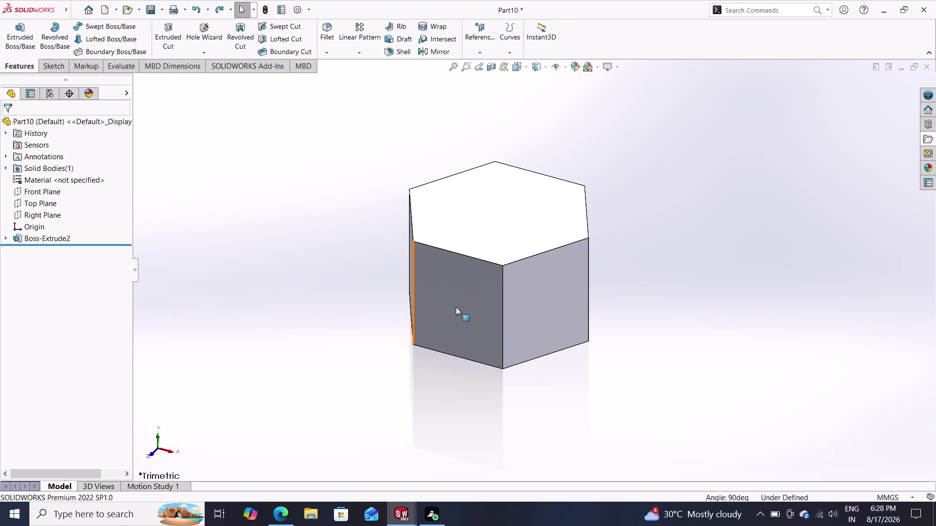
click(469, 315)
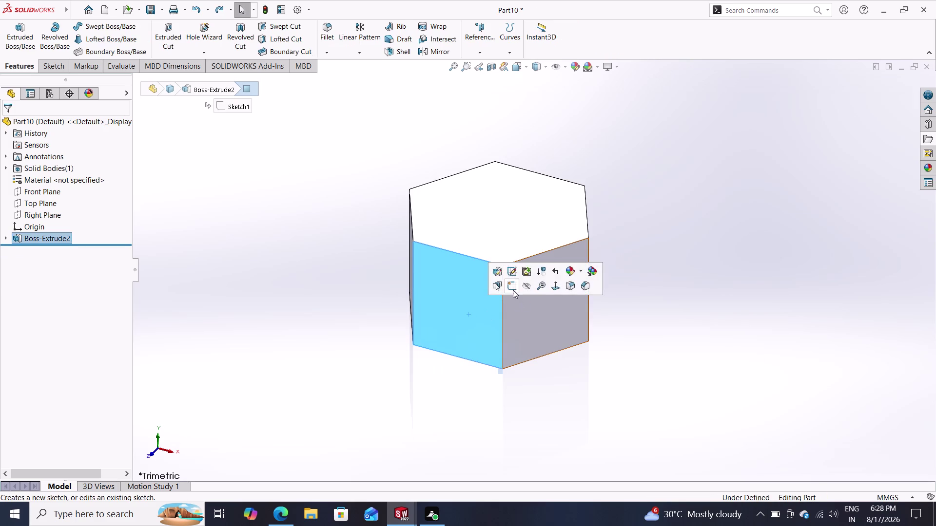
Sketch on the prism's side face and convert the neighbouring face's edges.
click(511, 289)
key(Escape)
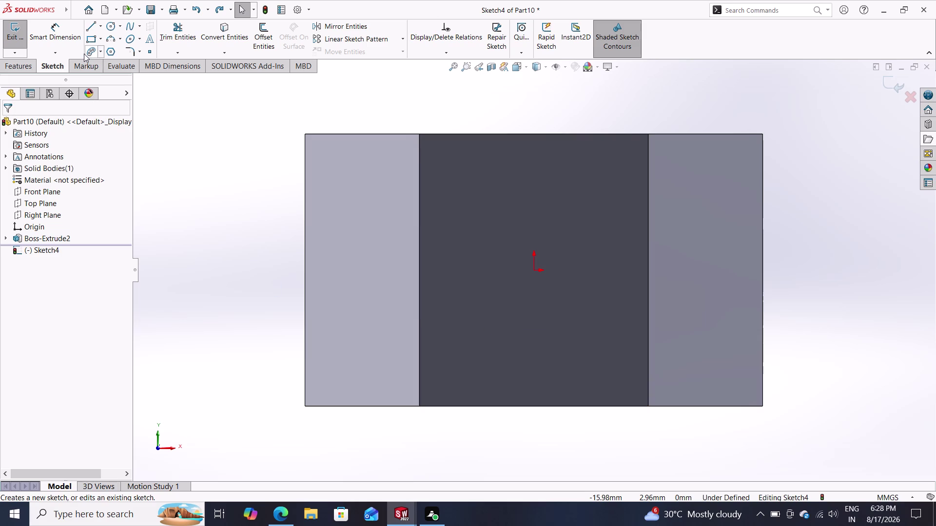
click(220, 25)
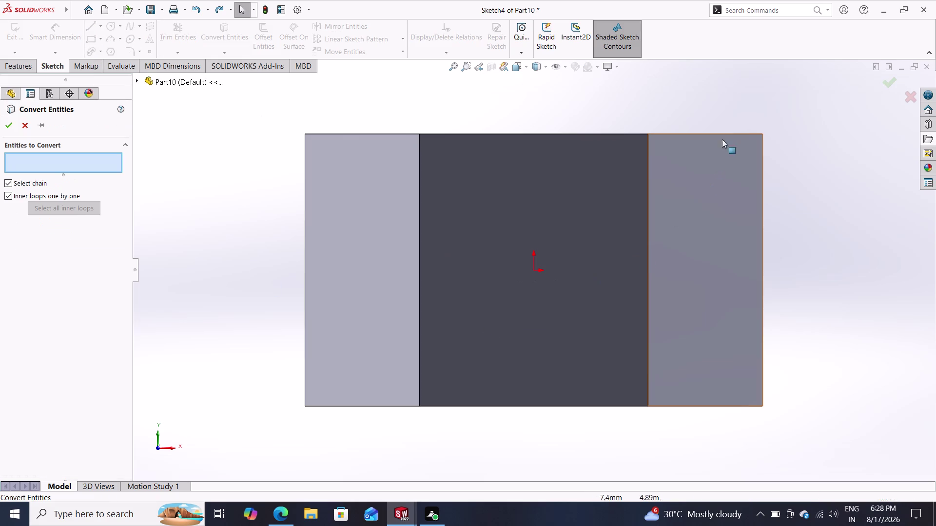
double_click(738, 132)
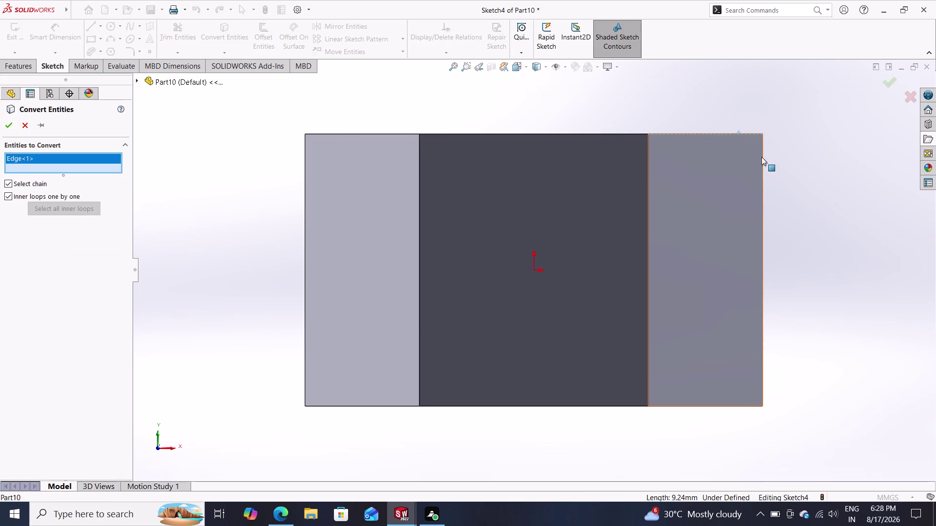
double_click(761, 157)
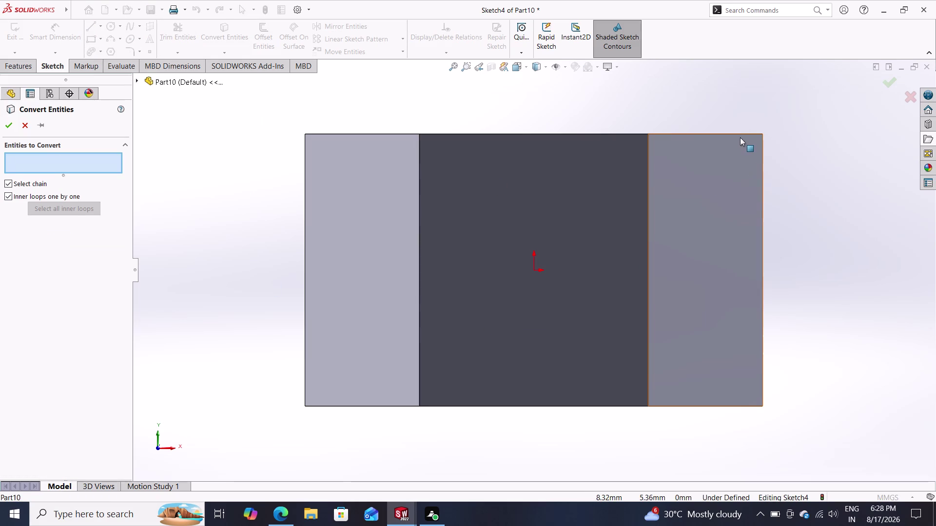
click(740, 133)
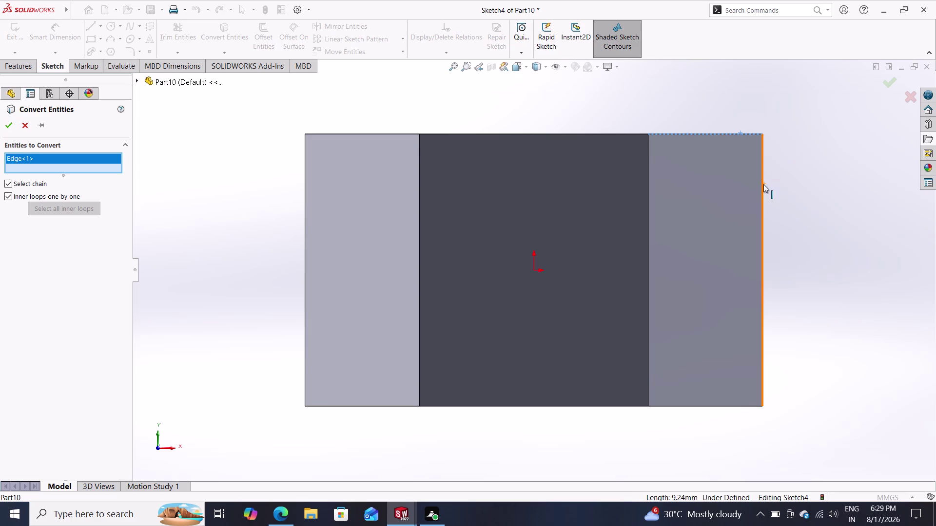
double_click(763, 185)
click(12, 126)
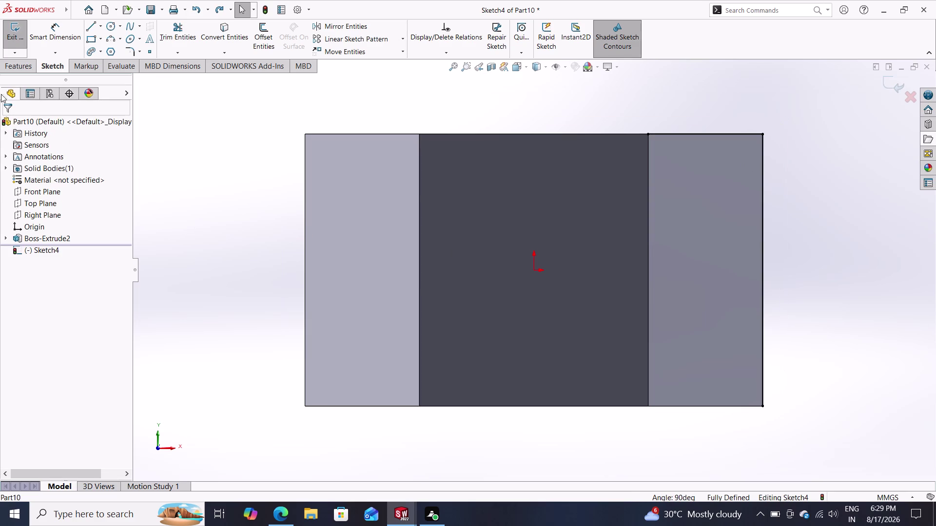
Try a 10 mm sketch fillet on the corners, inspect, then undo it.
click(130, 53)
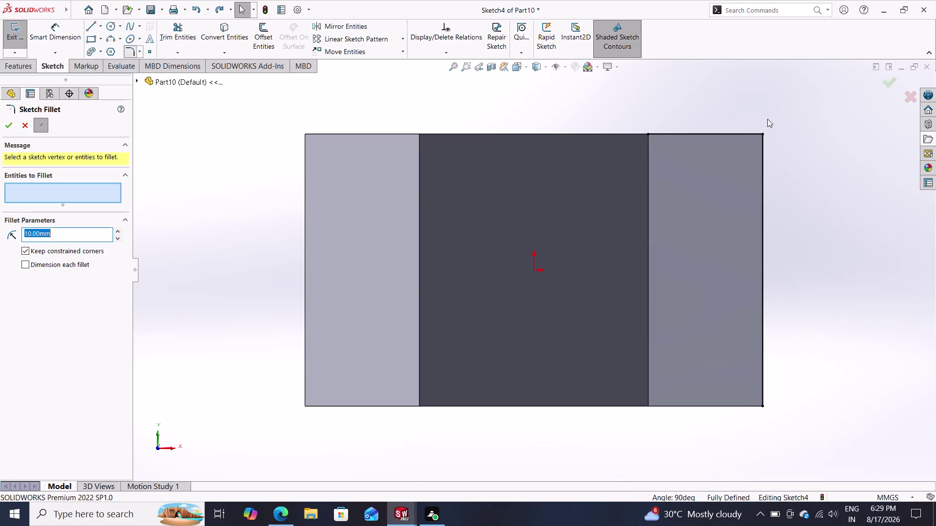
drag(789, 121, 726, 185)
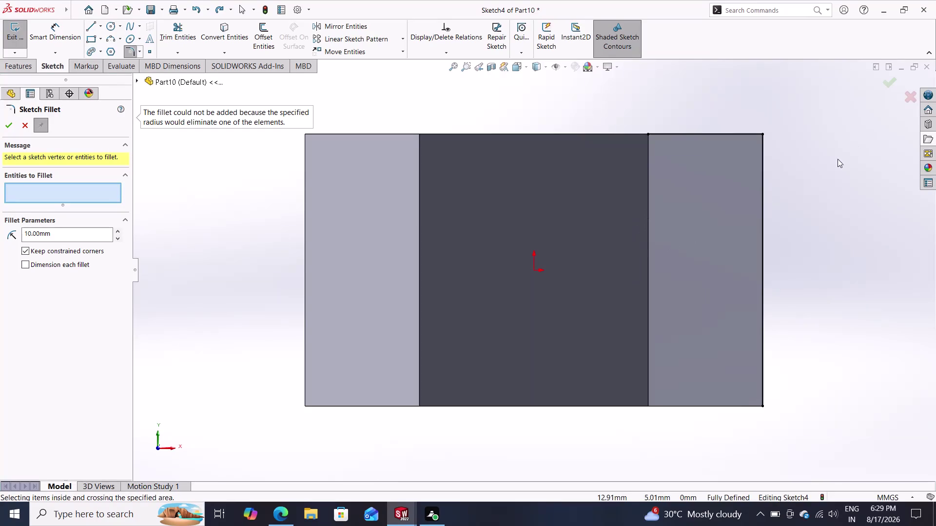
middle_drag(831, 176, 833, 265)
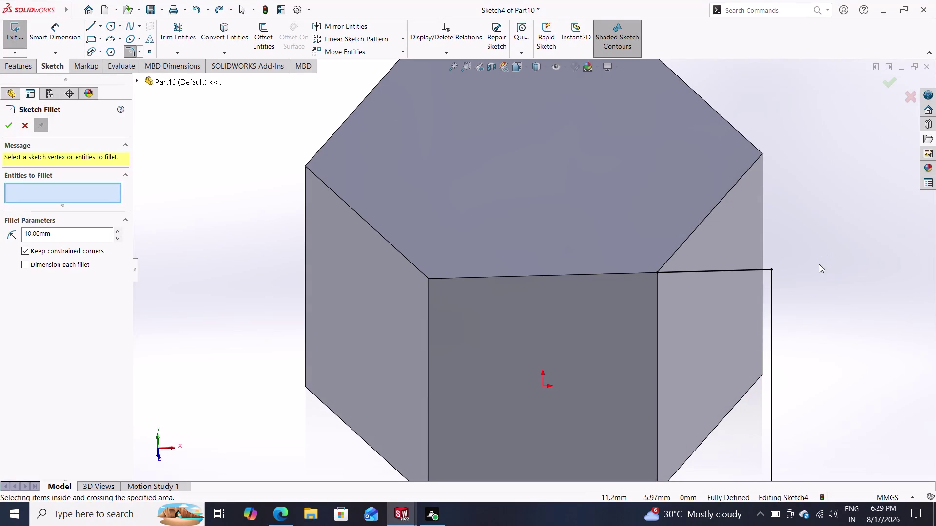
middle_drag(799, 302, 801, 272)
key(ctrl+z)
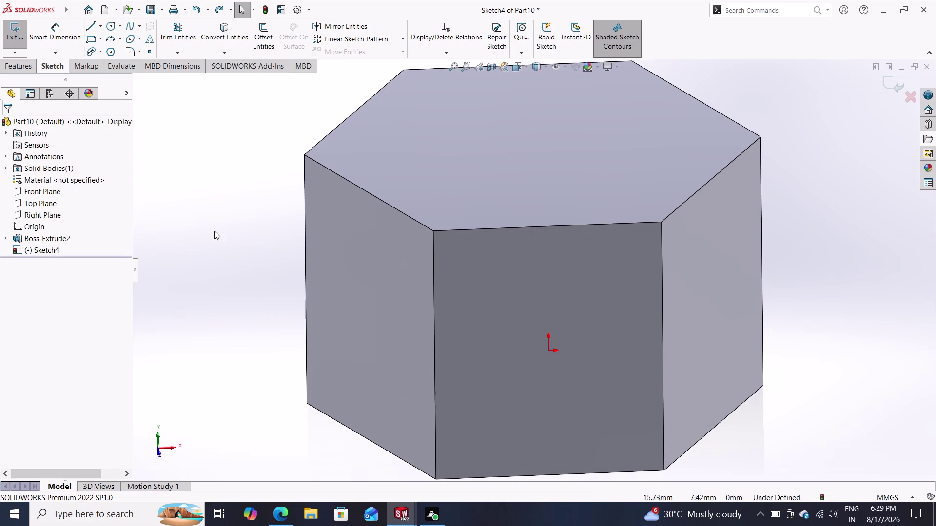
Leave Sketch4 and return to the part.
click(564, 347)
key(Escape)
key(Escape)
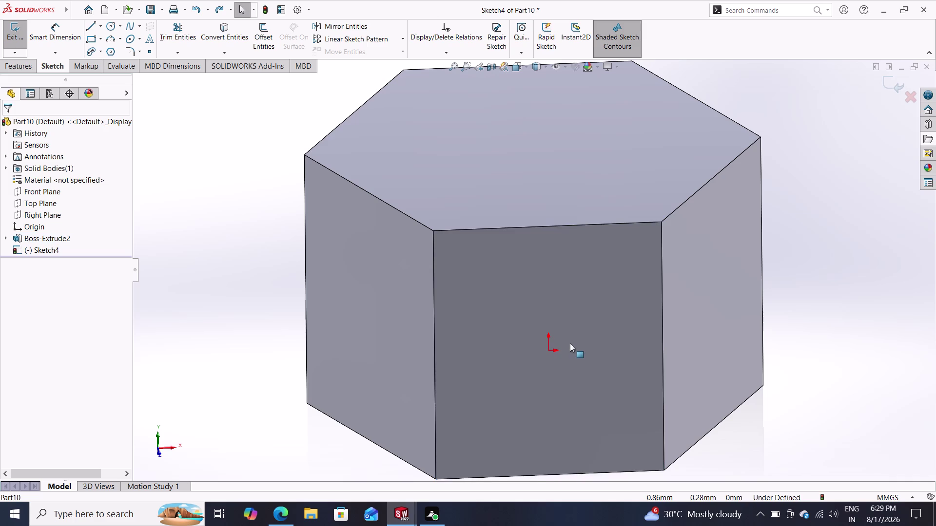
key(Escape)
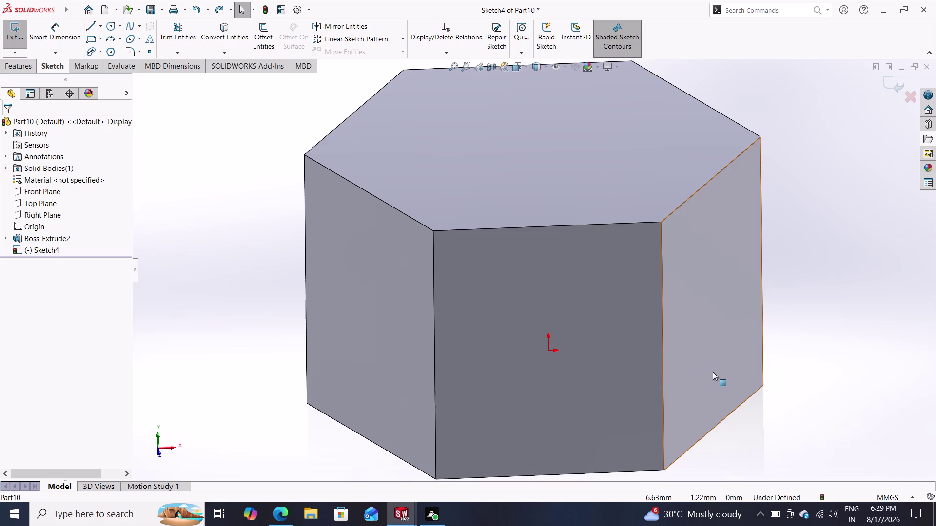
key(ctrl+z)
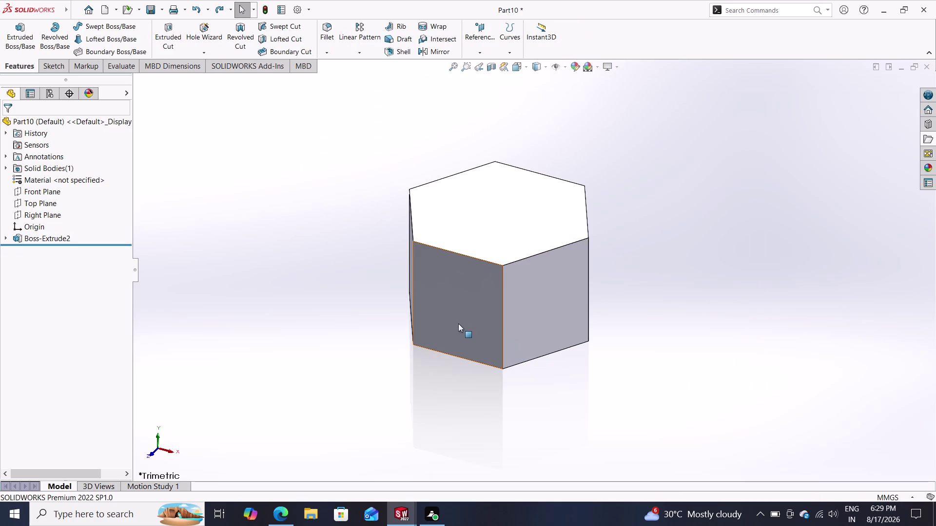
Start a new sketch on the prism's front-left face and inspect its edges.
click(461, 322)
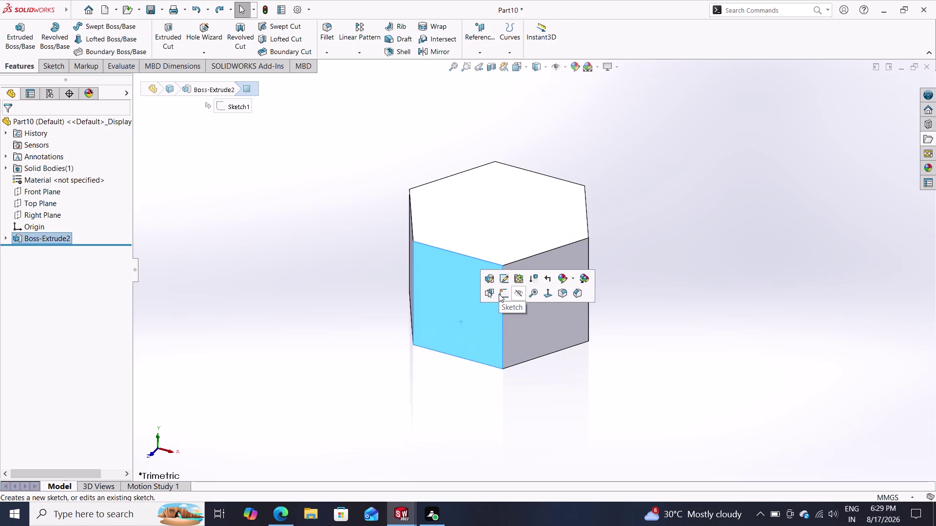
double_click(499, 294)
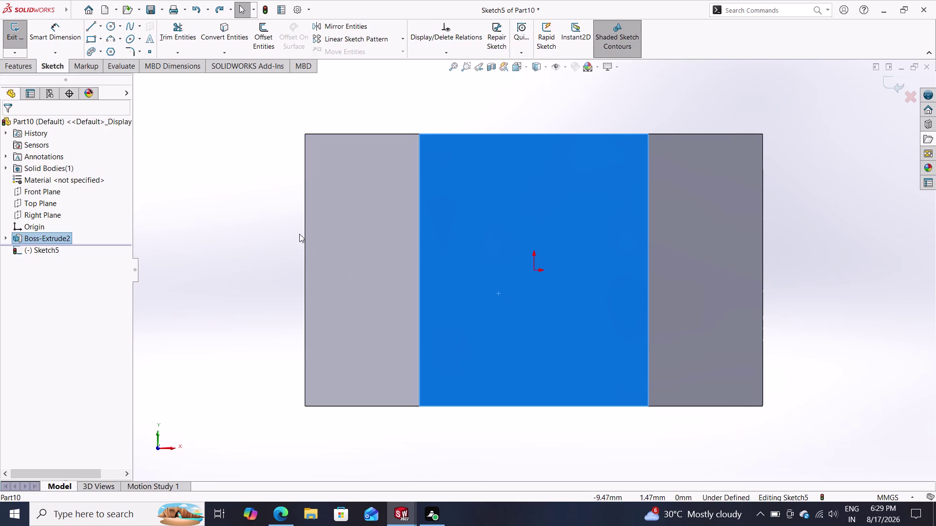
double_click(225, 38)
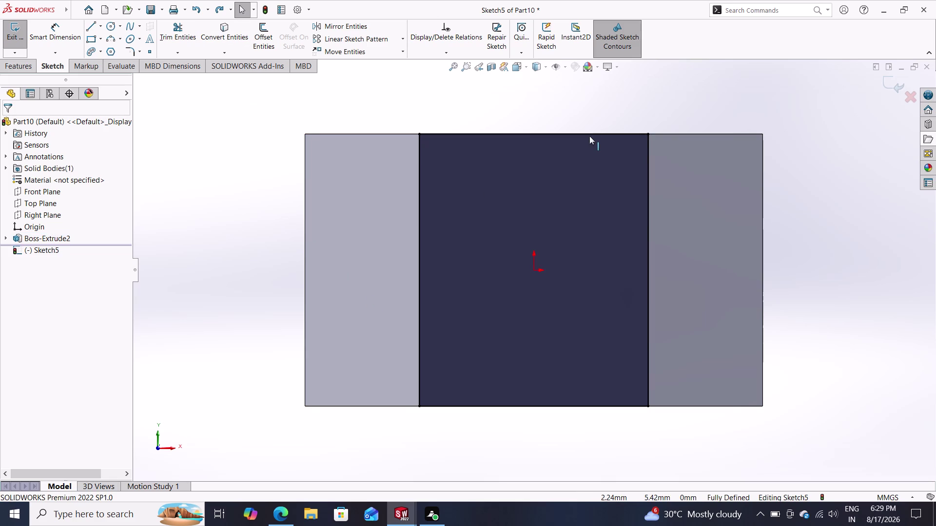
click(587, 136)
click(646, 171)
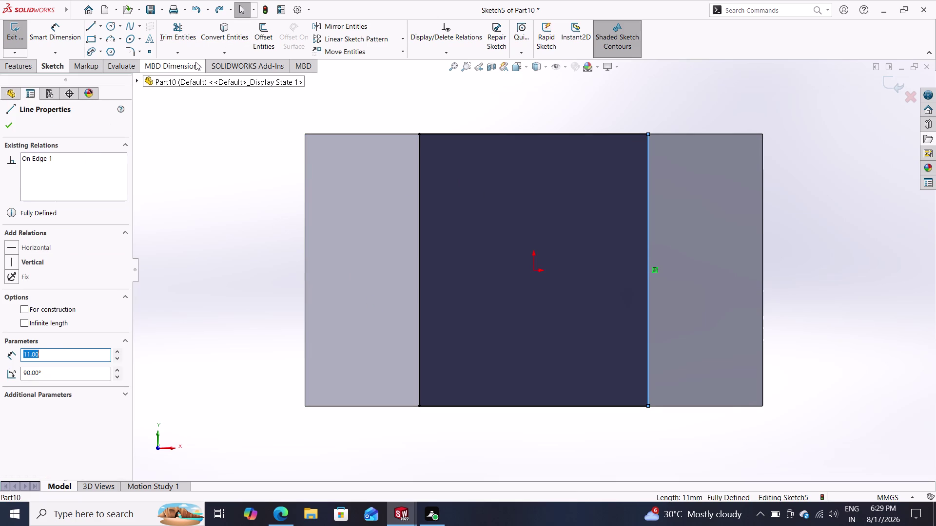
key(Escape)
Attempt converting the face outline into sketch lines, then cancel.
click(226, 34)
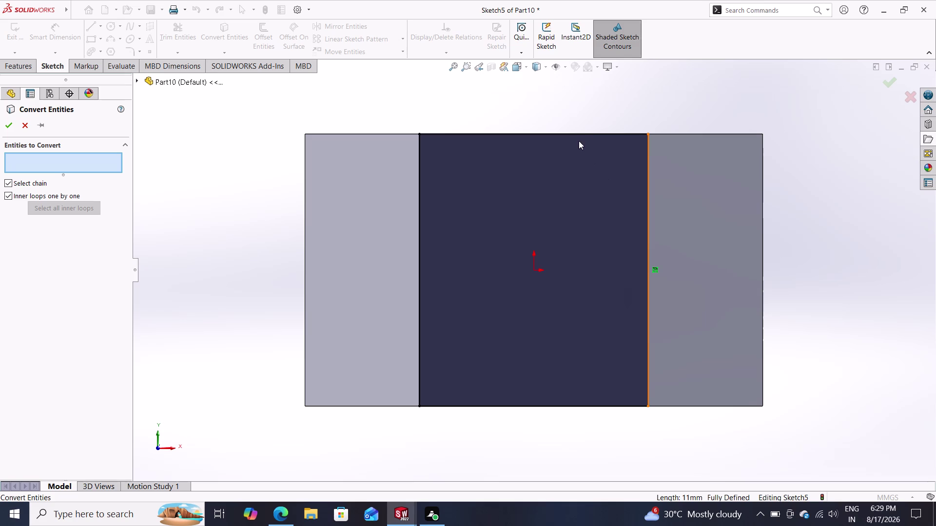
click(588, 133)
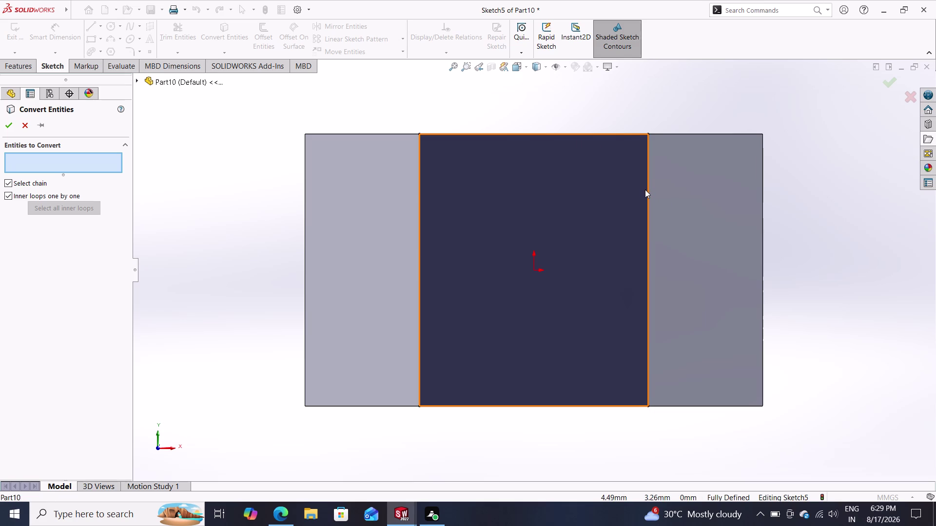
click(645, 190)
click(579, 135)
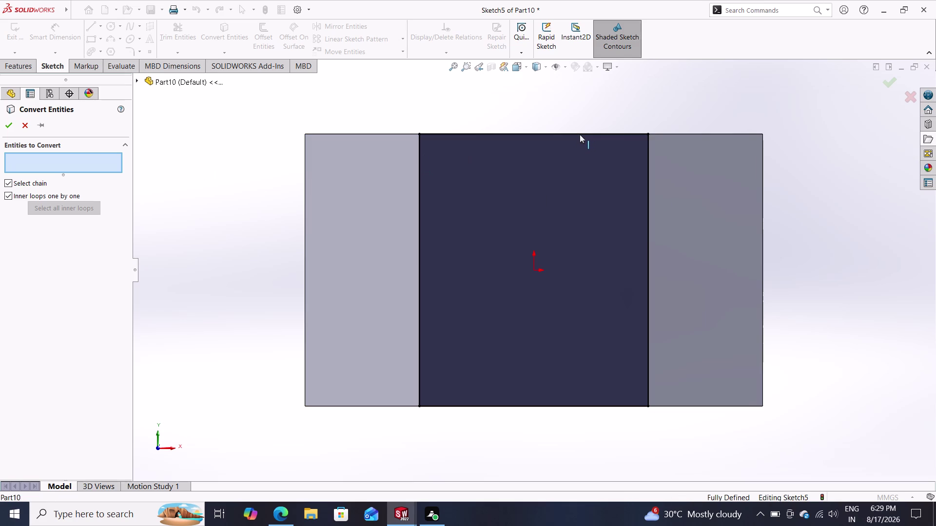
click(648, 168)
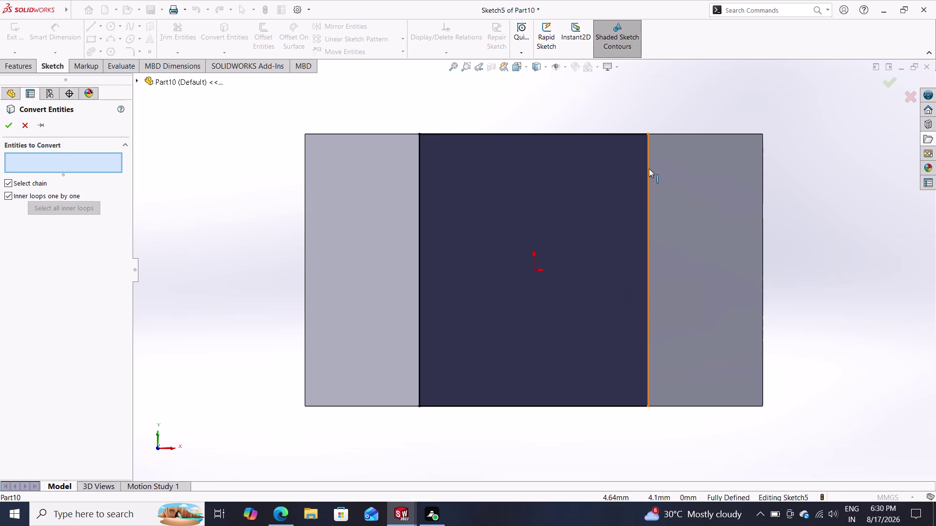
key(Escape)
key(Escape)
key(Escape)
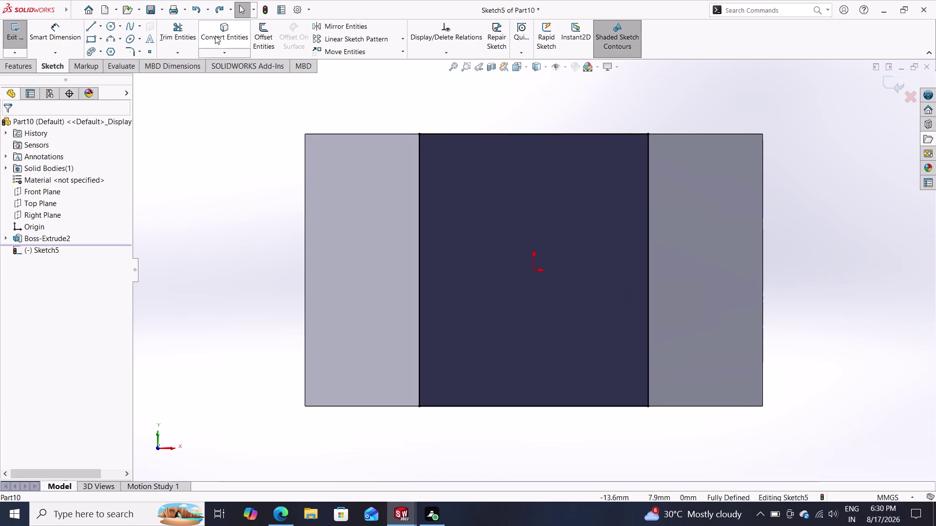
Convert the square front face's full outline into Sketch5 and orbit to 3D.
click(215, 36)
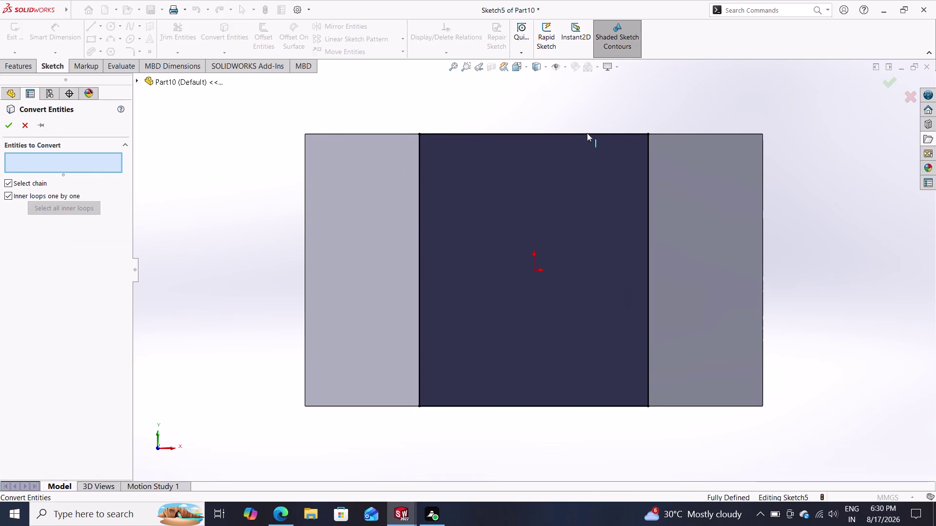
click(585, 134)
double_click(648, 172)
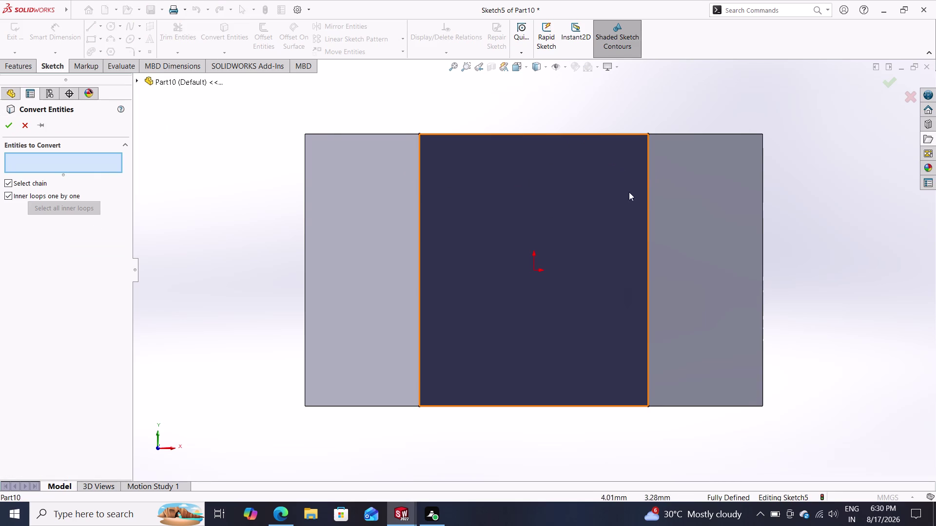
click(7, 125)
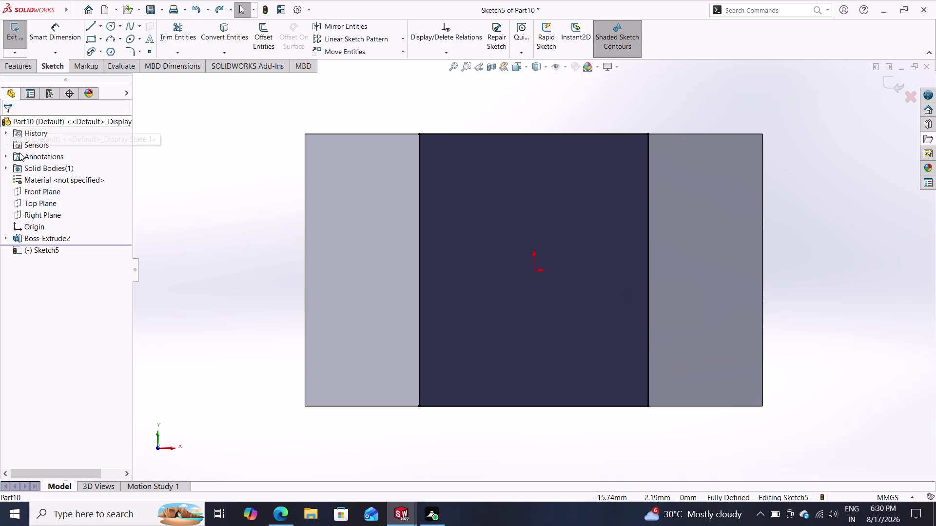
middle_drag(552, 91, 552, 147)
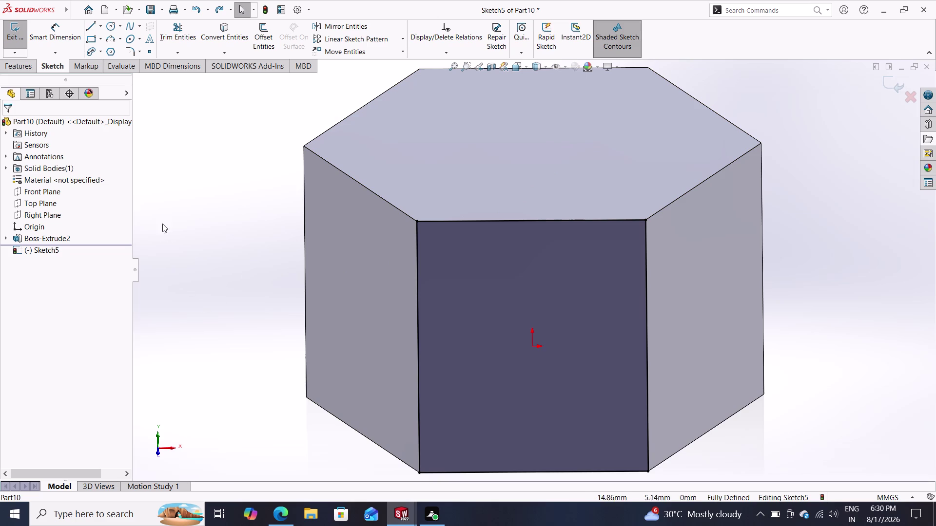
click(125, 55)
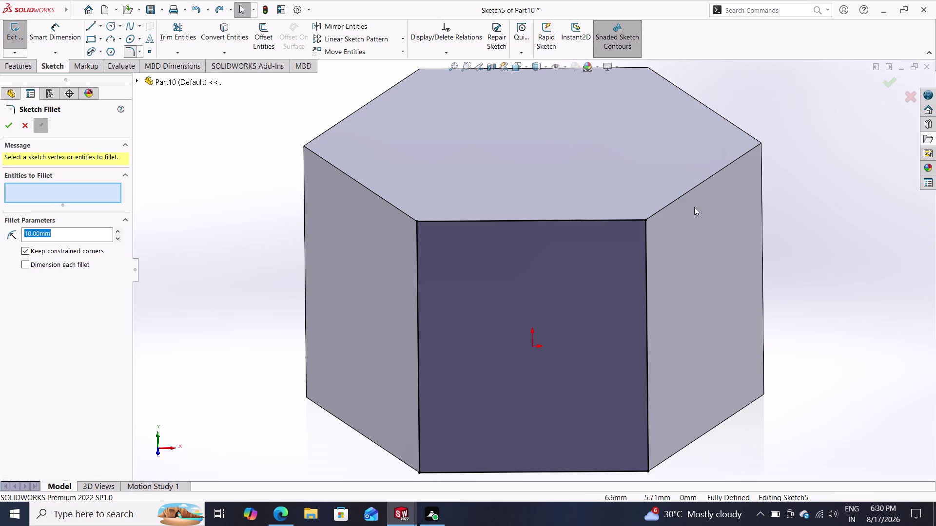
double_click(693, 193)
drag(692, 193, 605, 257)
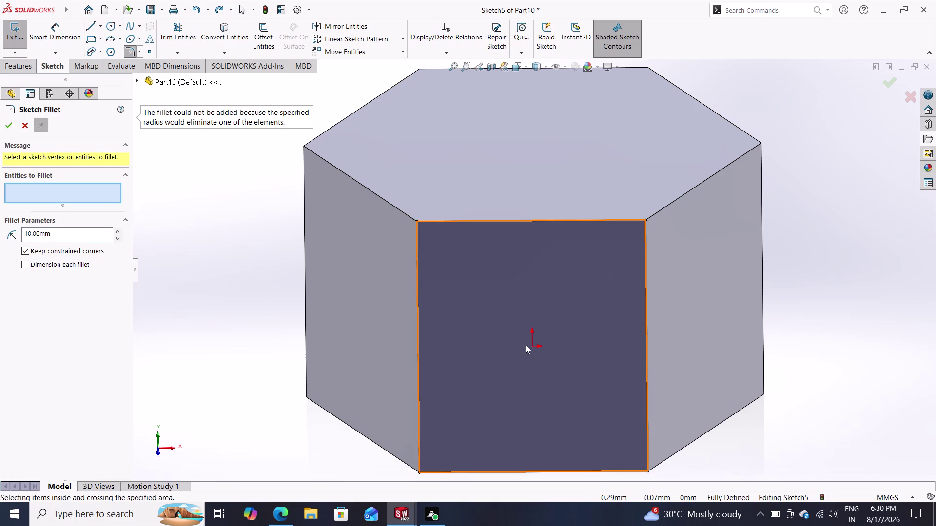
key(Escape)
click(585, 220)
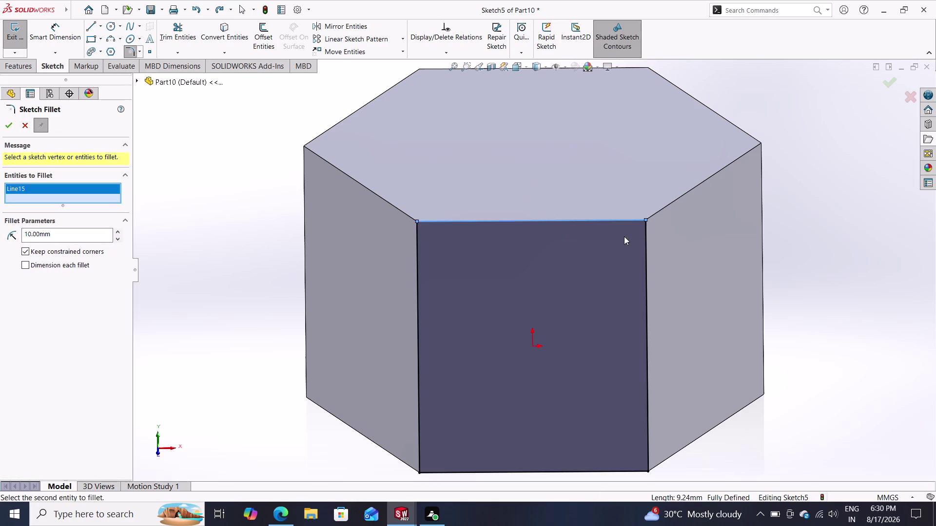
click(645, 262)
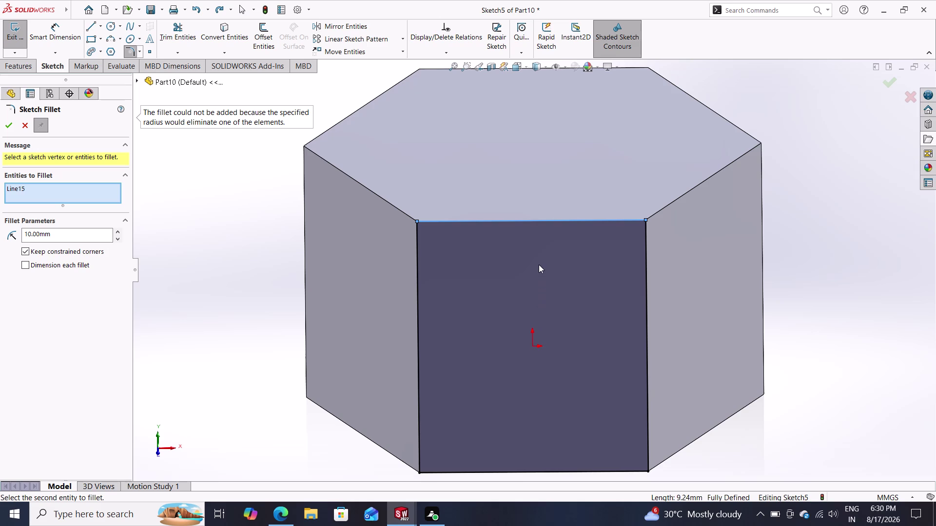
key(Escape)
key(Escape)
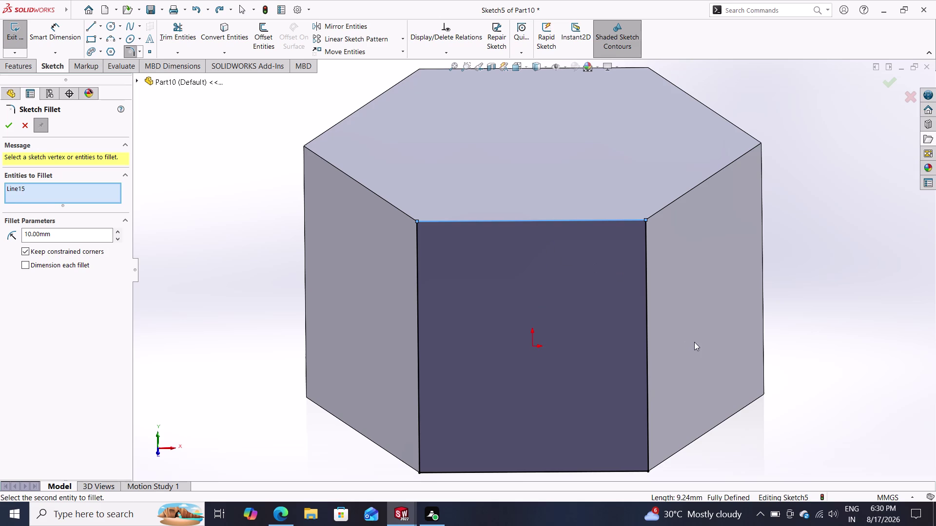
scroll(down, 3)
scroll(up, 3)
scroll(up, 3)
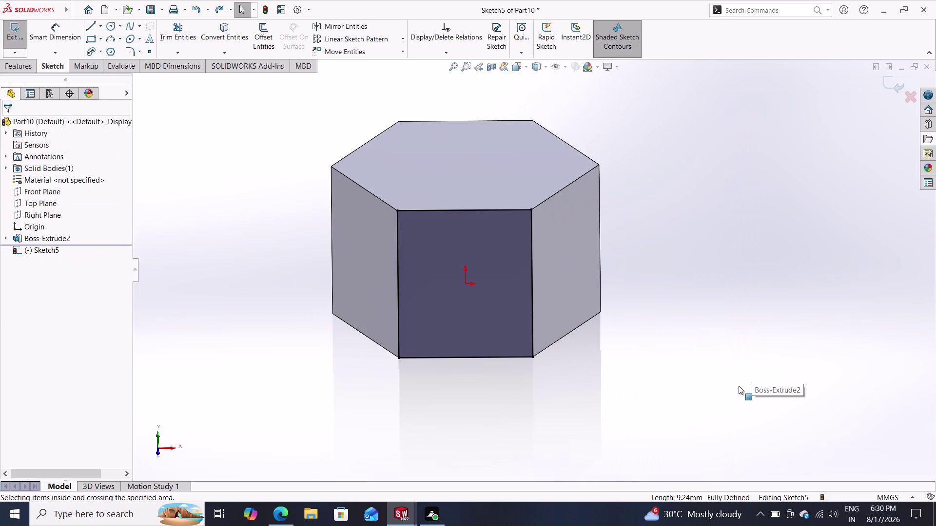
key(ctrl+z)
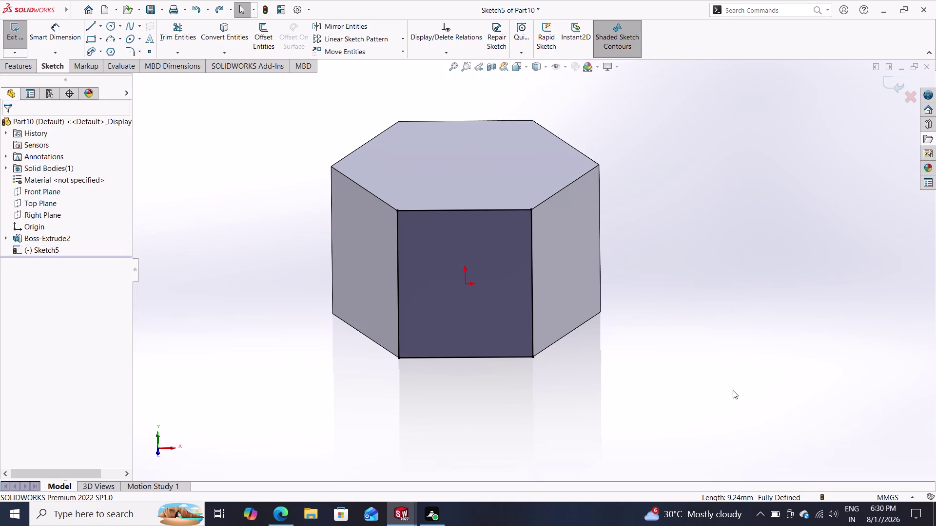
Remove the converted lines and discard Sketch5 entirely.
key(ctrl+z)
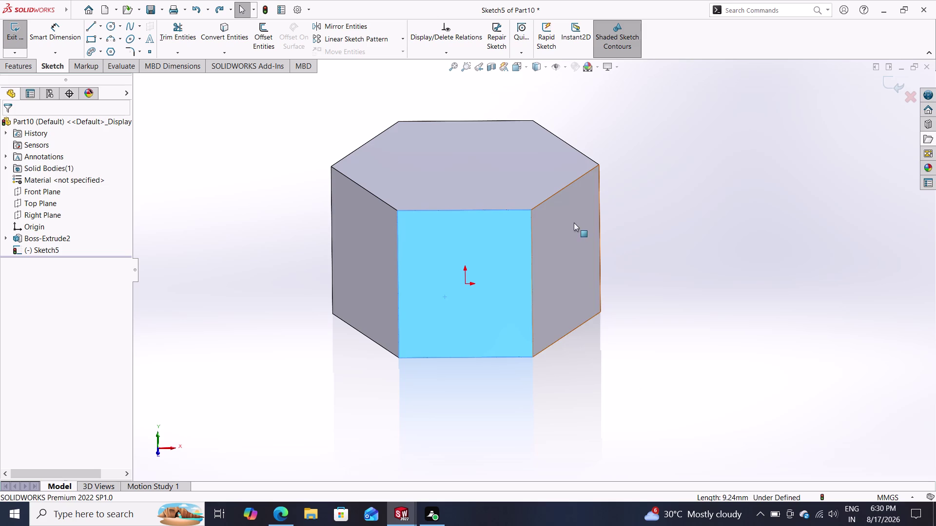
click(558, 235)
key(Escape)
key(Escape)
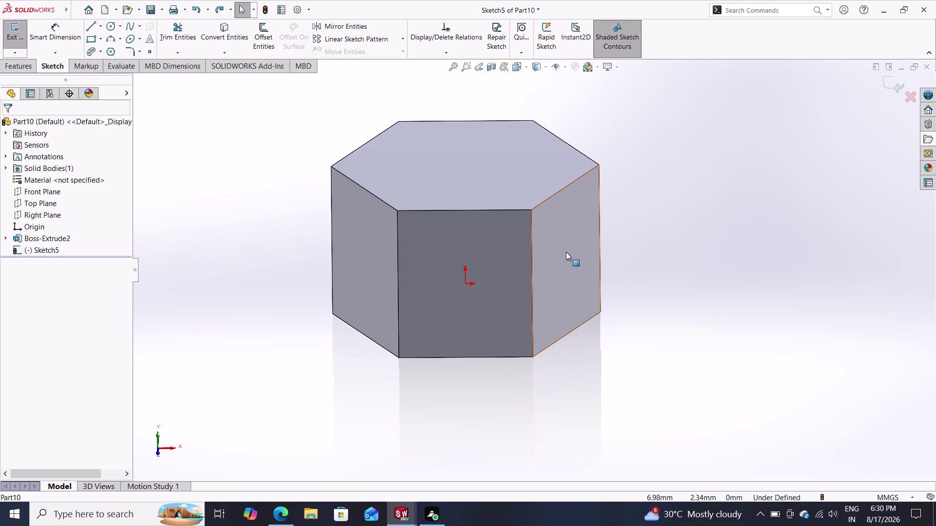
key(ctrl+z)
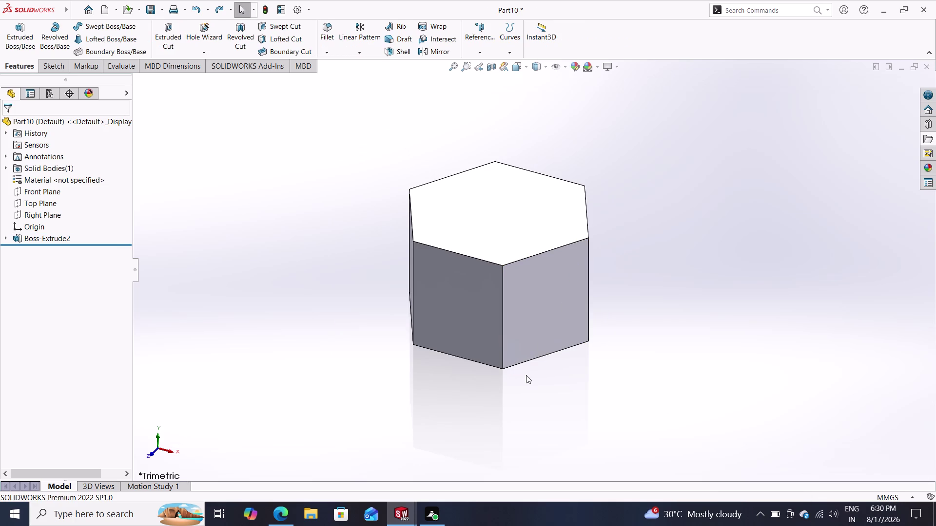
Start a new sketch, Sketch6, on the prism's front square face.
middle_drag(525, 376, 558, 401)
scroll(down, 3)
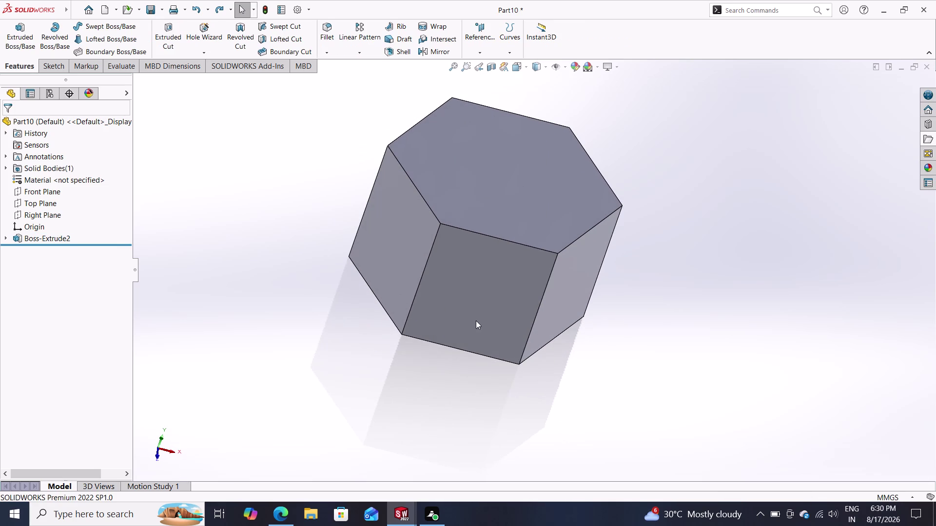
click(475, 318)
click(516, 289)
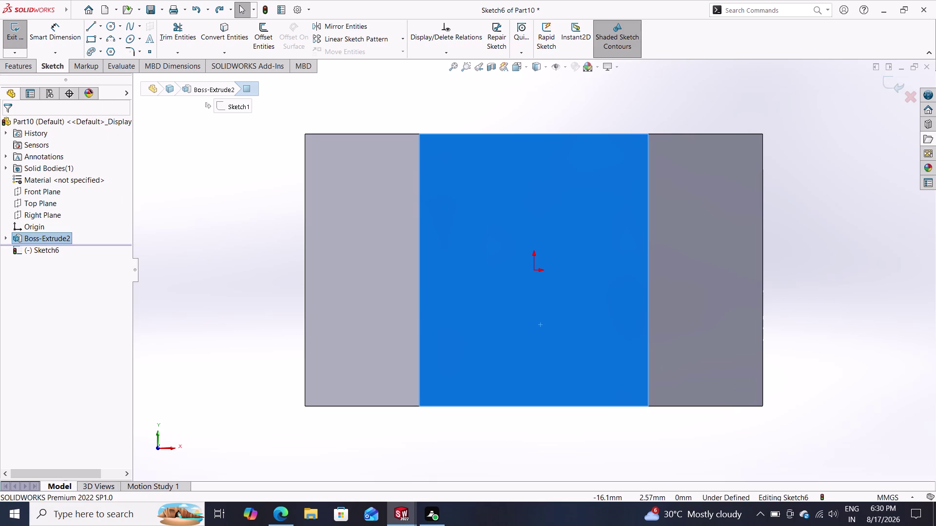
Select the right face's top and outer edges.
click(214, 32)
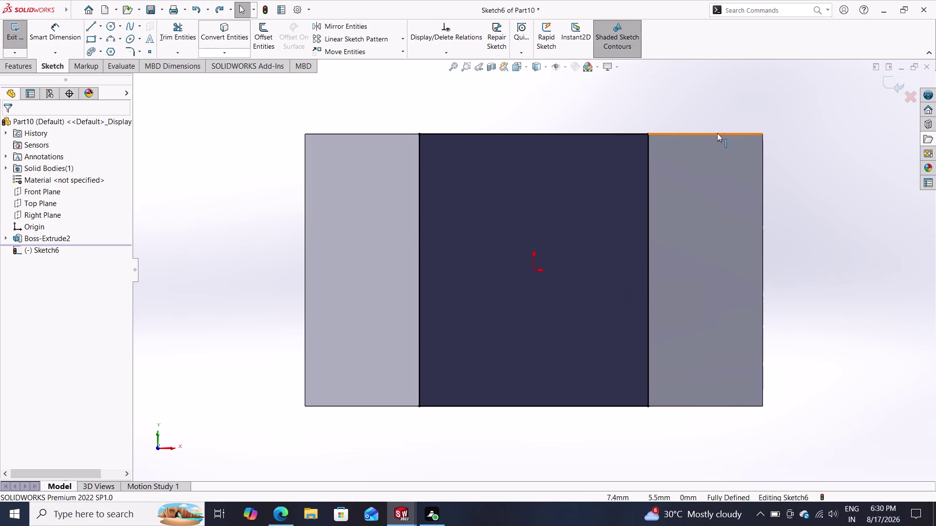
click(717, 133)
click(762, 168)
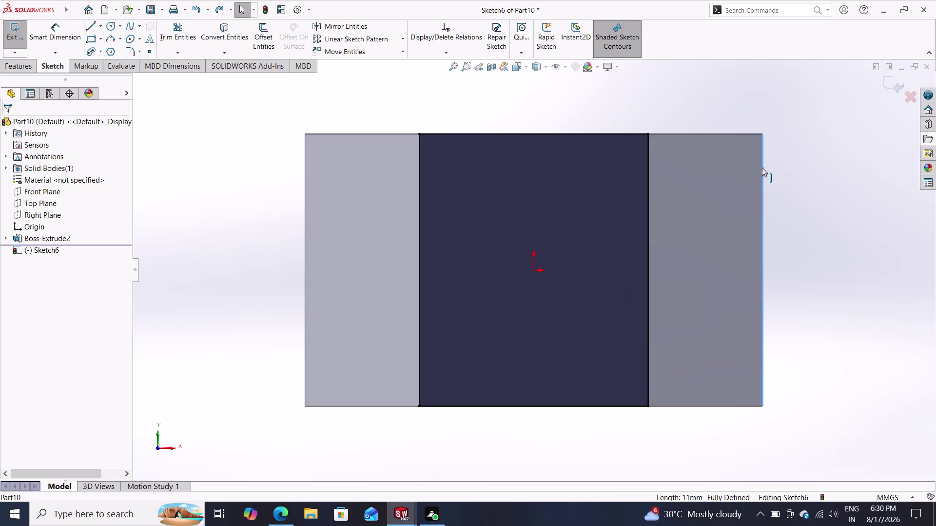
double_click(218, 29)
triple_click(223, 27)
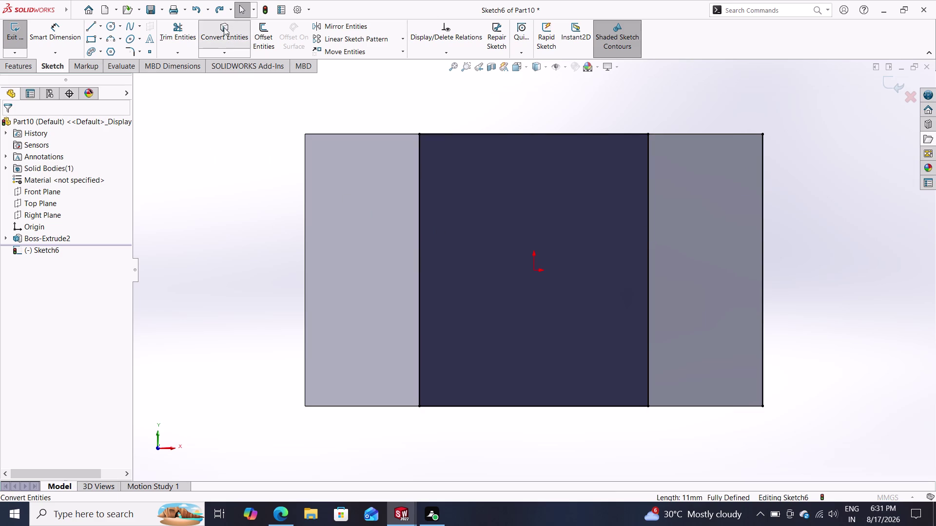
Convert the right face's top edge into a line in Sketch6.
click(223, 27)
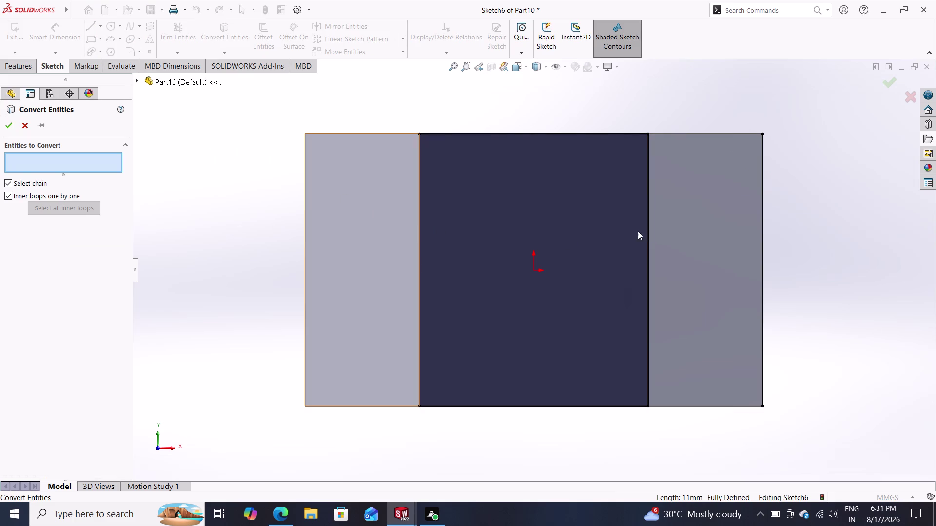
click(730, 132)
click(724, 135)
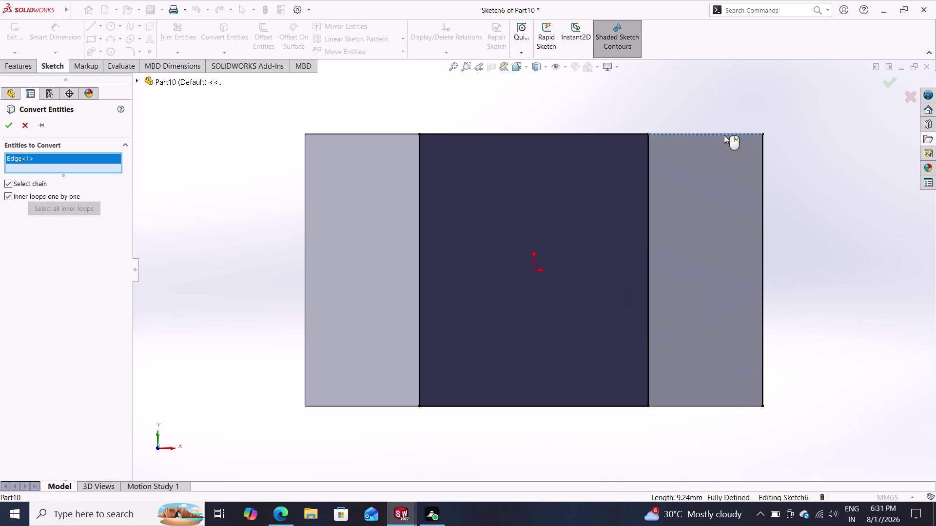
click(763, 169)
click(762, 171)
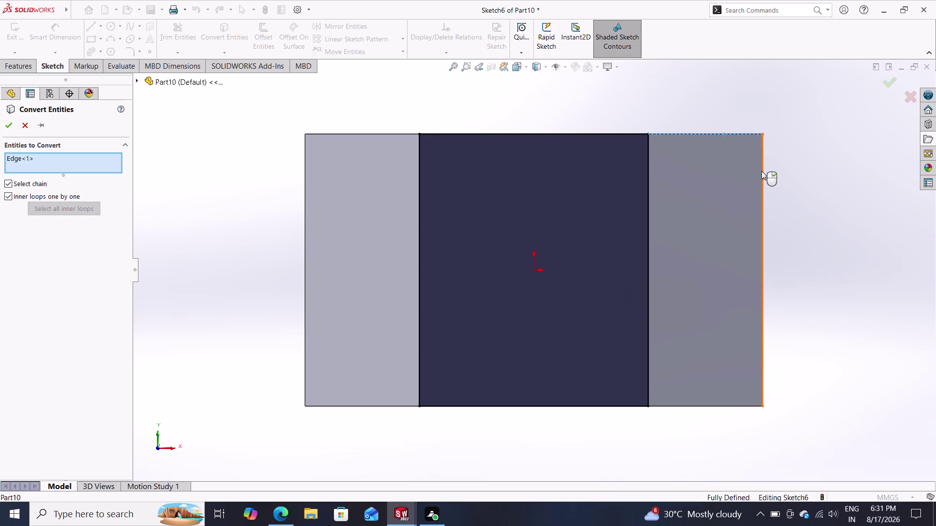
triple_click(761, 171)
click(761, 171)
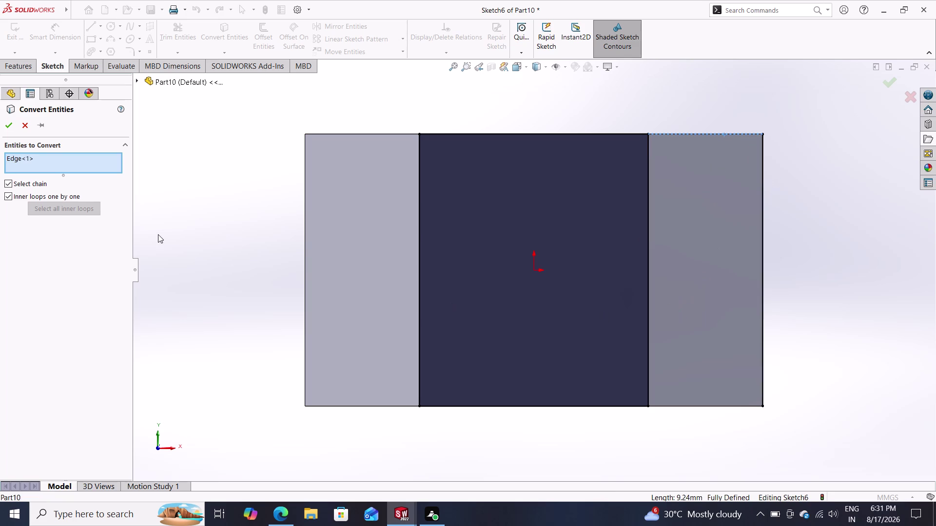
click(5, 126)
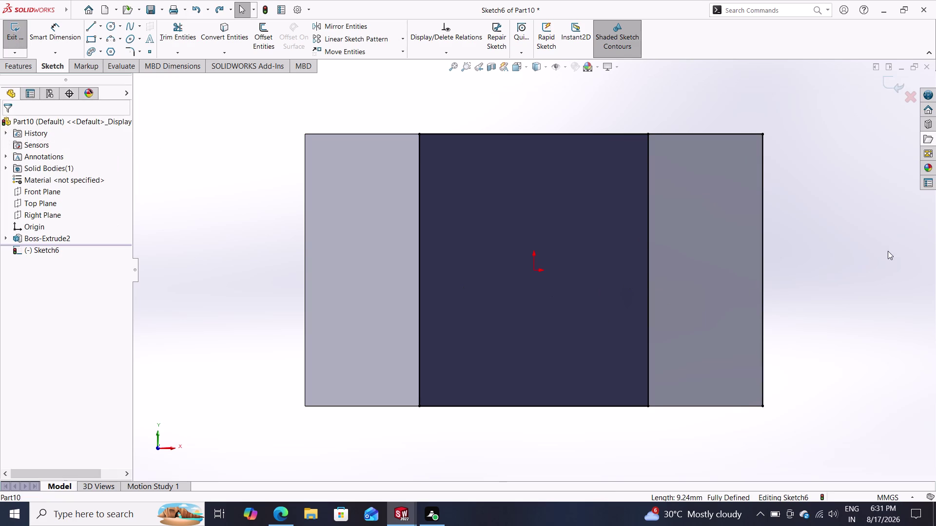
Select the right face's outer edge, then clear the selection.
click(764, 237)
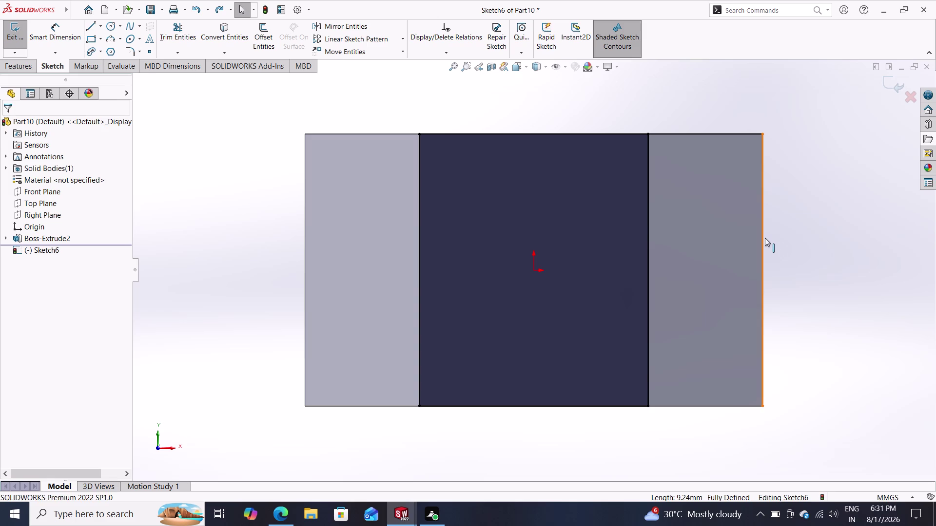
key(Escape)
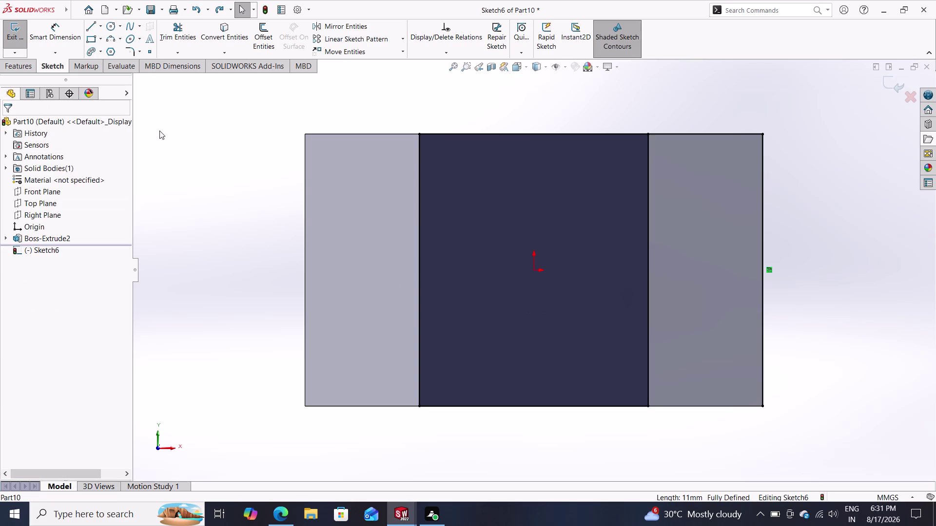
click(128, 53)
Box-select the sketch lines for filleting, then bring up the new document chooser.
drag(797, 99, 720, 177)
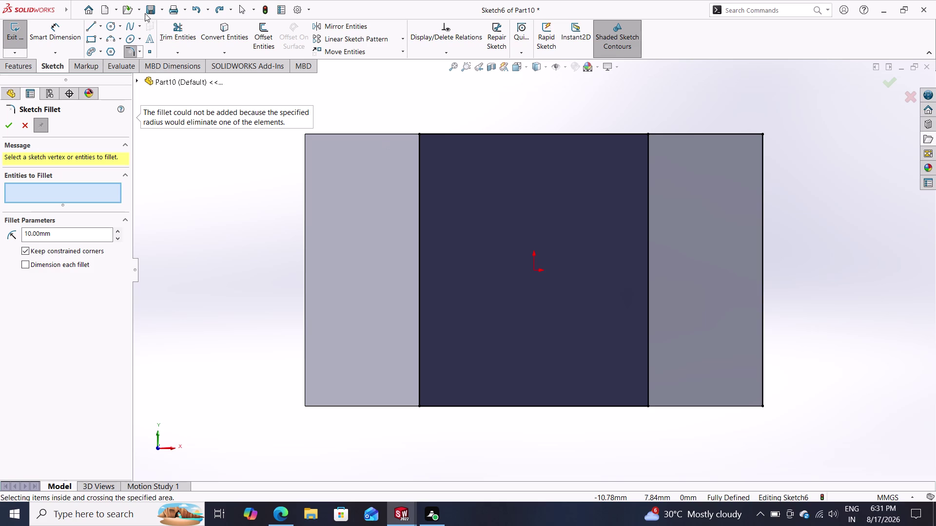
double_click(108, 7)
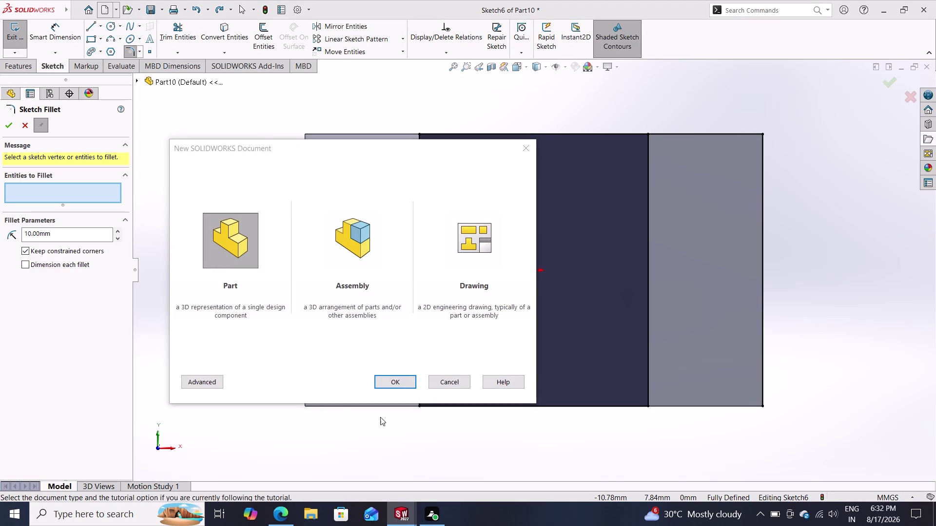
Create new part Part11 and close the Part10 document, answering the save prompt.
click(399, 380)
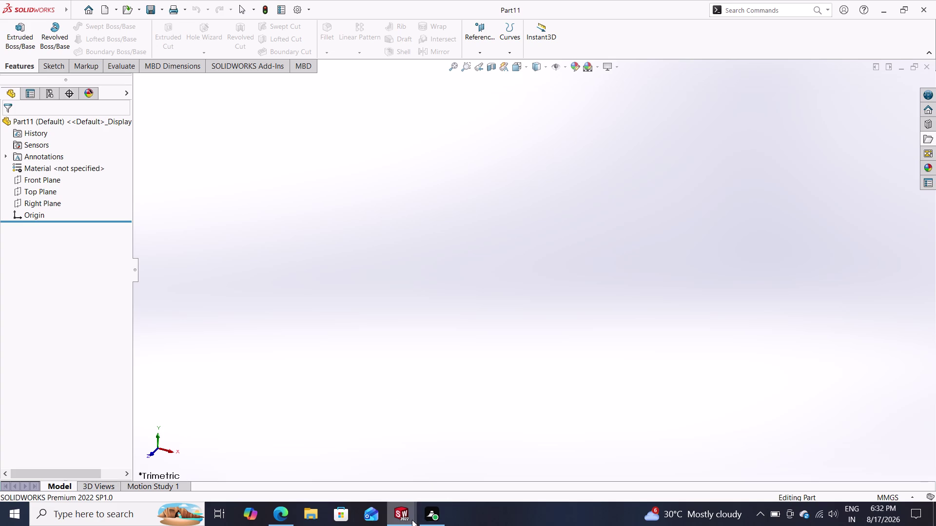
click(410, 518)
double_click(780, 428)
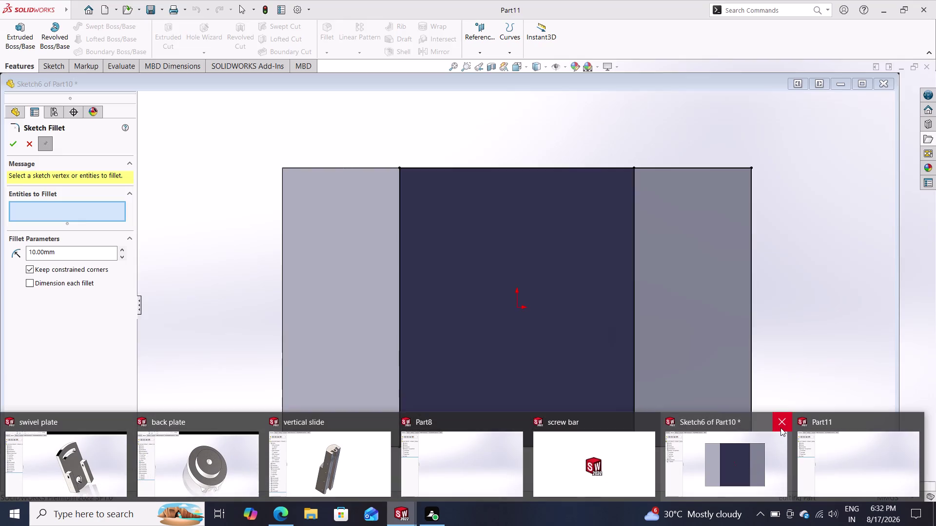
click(434, 268)
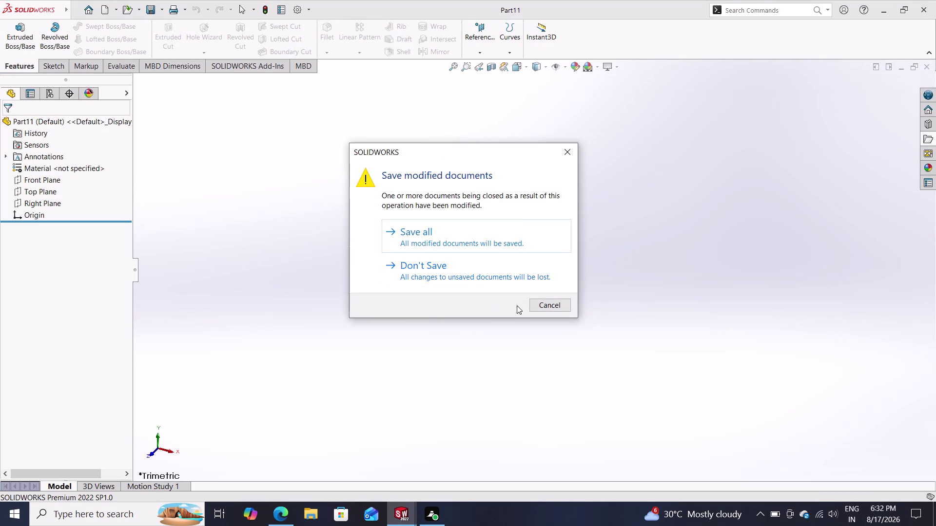
click(497, 268)
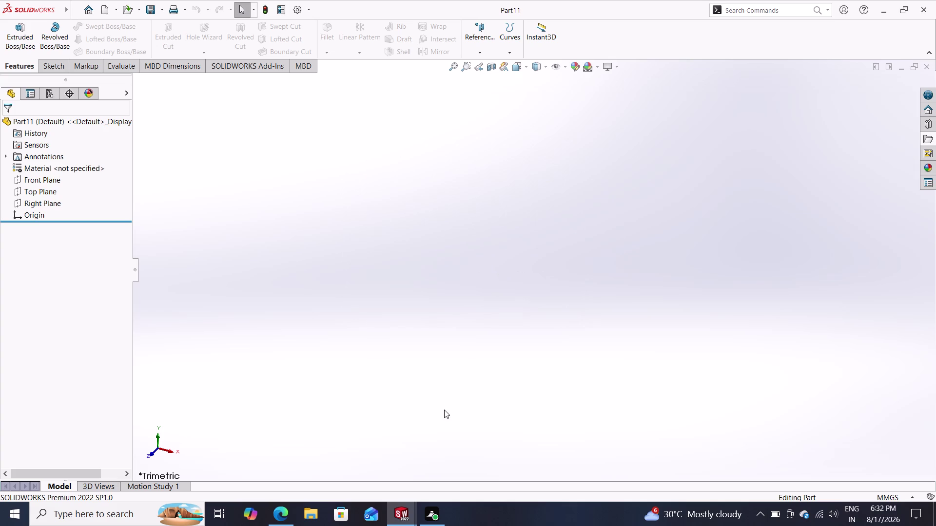
click(405, 509)
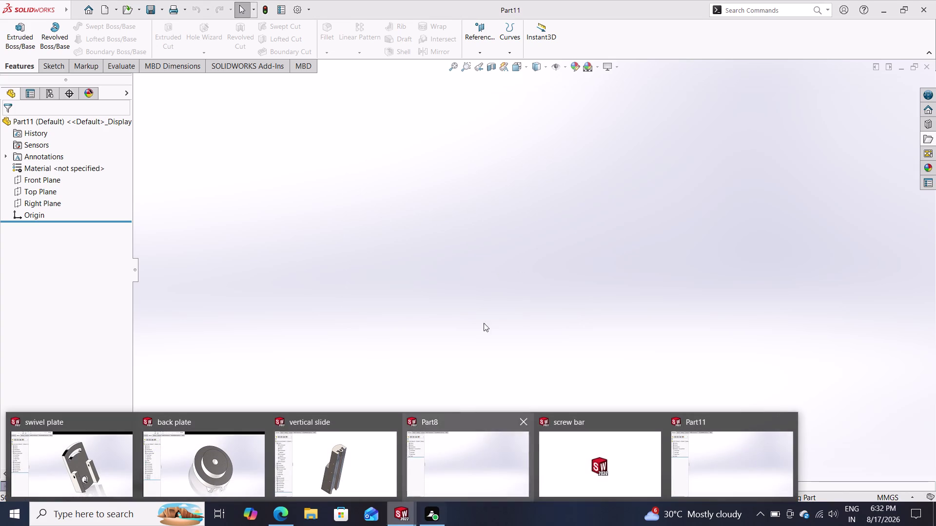
click(498, 297)
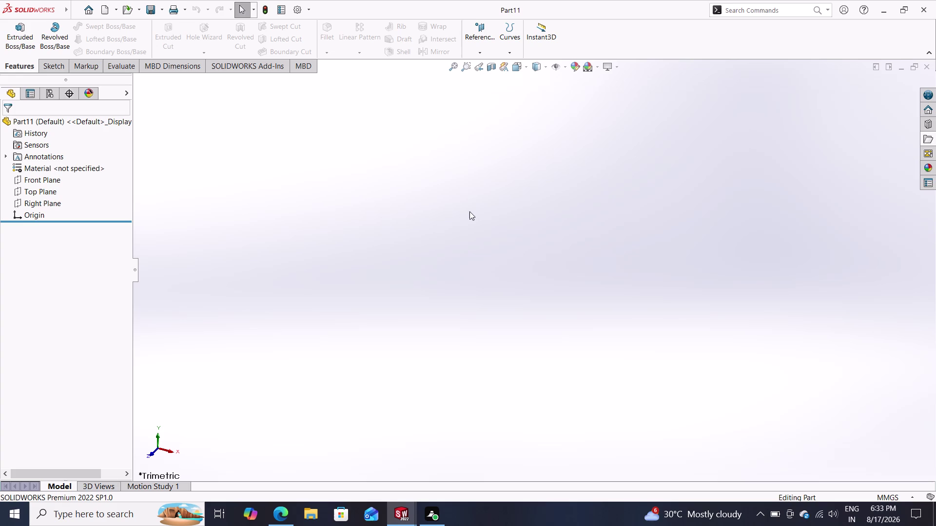
Begin Sketch1 on Part11's Front Plane.
click(41, 179)
click(49, 163)
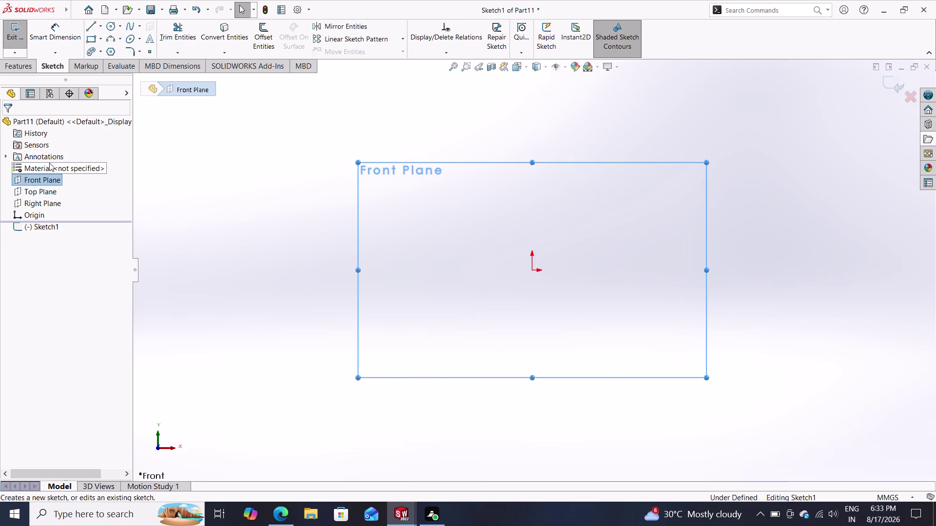
Draw a 16 mm diameter circle at the origin and start extruding it.
click(106, 27)
click(530, 271)
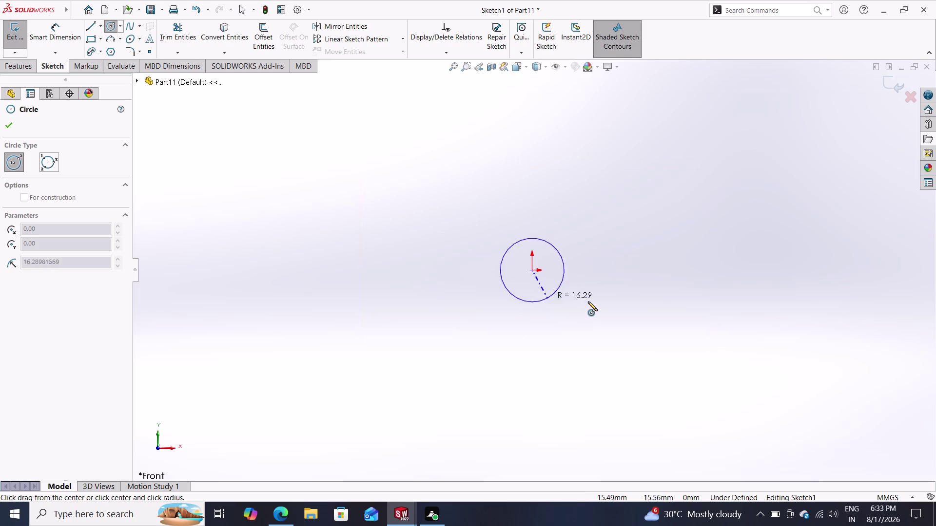
double_click(594, 304)
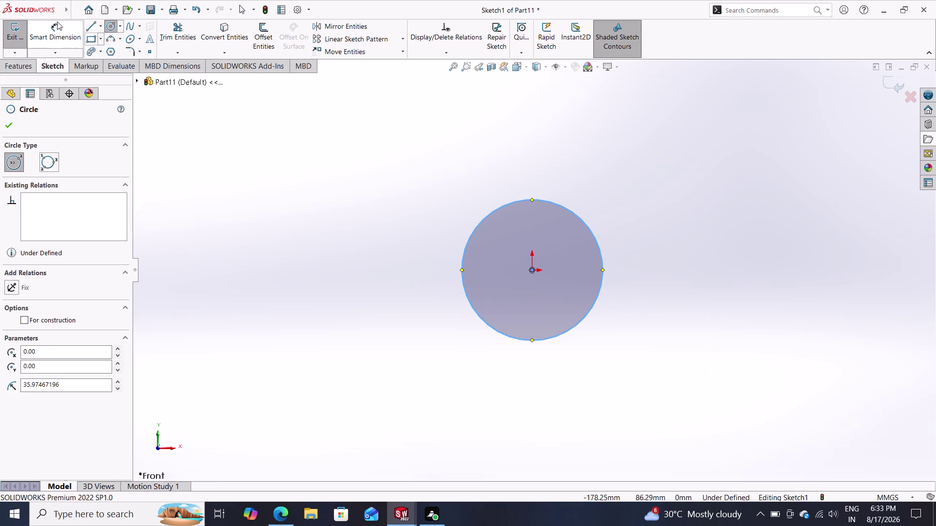
click(57, 24)
click(580, 220)
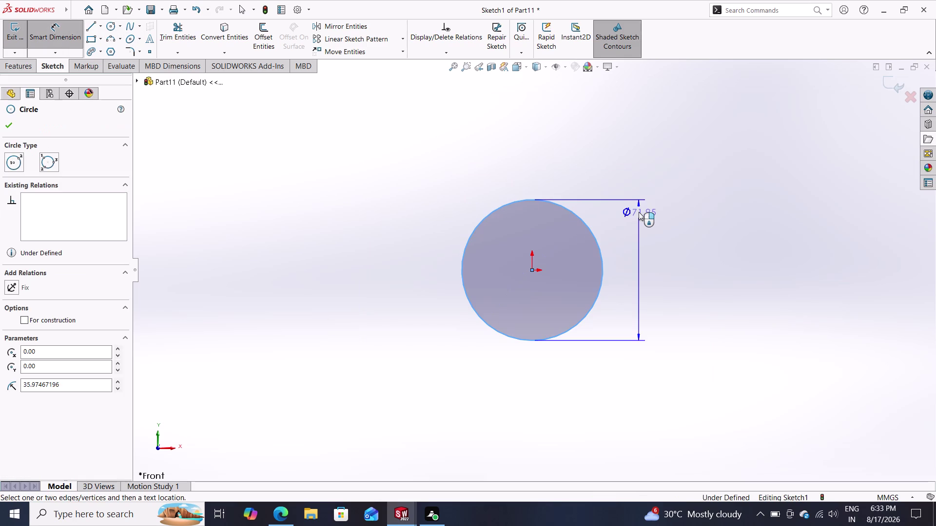
click(639, 212)
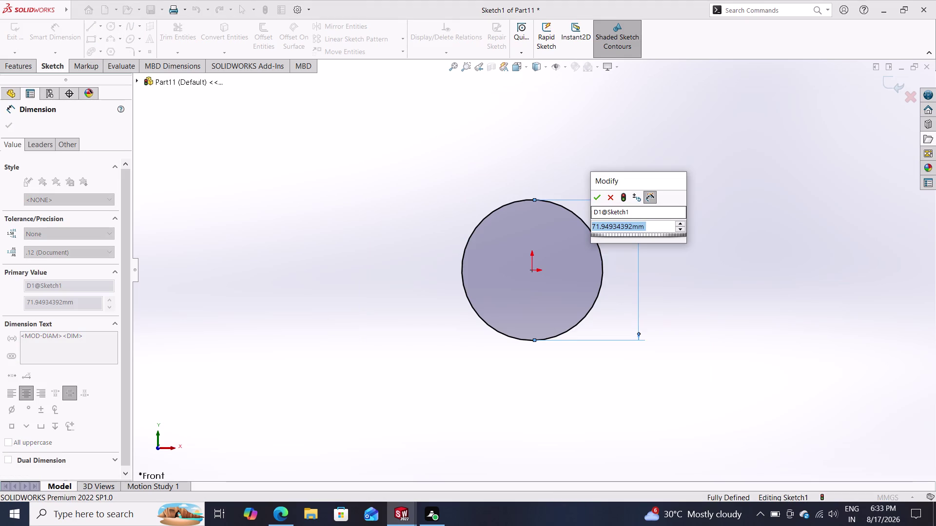
text(16)
key(Return)
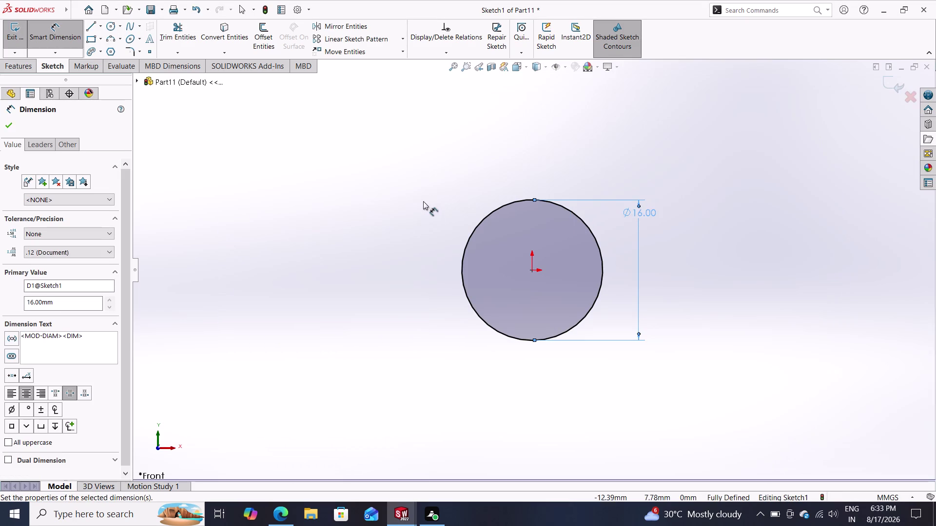
click(26, 69)
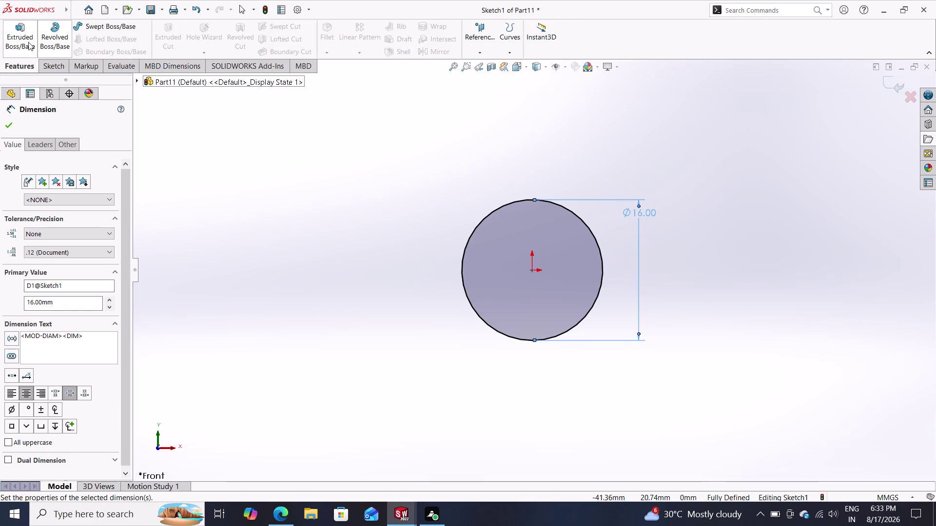
click(25, 37)
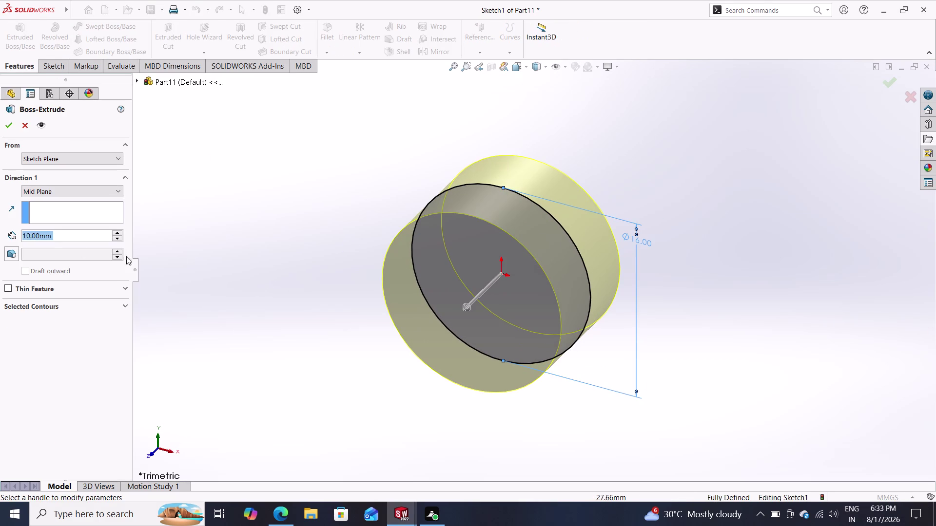
Try a 1 mm Blind extrusion depth, then cancel the extrusion.
key(1)
key(Return)
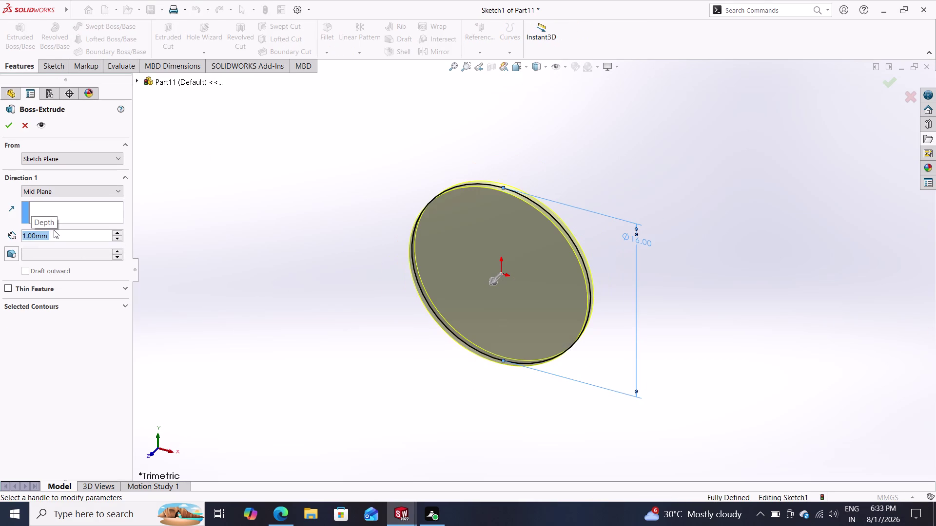
click(52, 189)
click(41, 199)
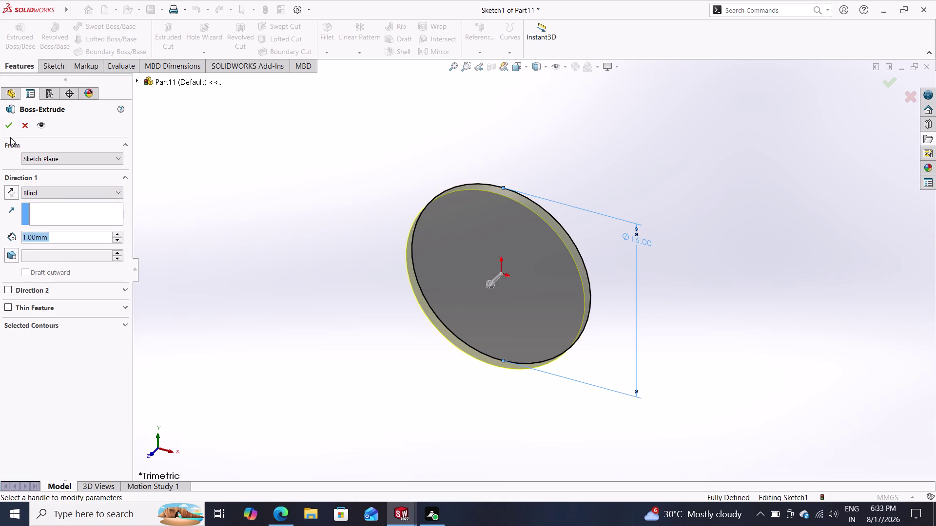
key(Escape)
Undo the 16 mm diameter dimension, leaving the circle under defined.
key(ctrl+z)
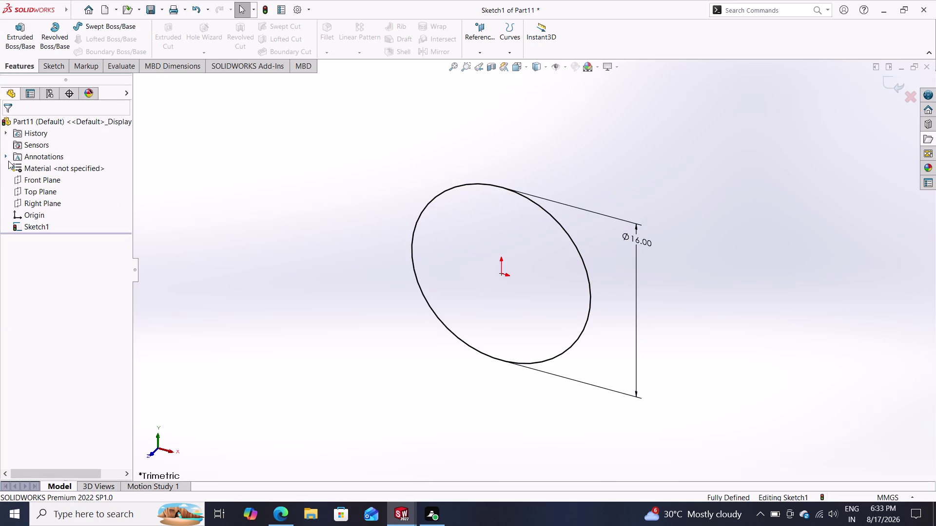
key(ctrl+z)
key(ctrl+z)
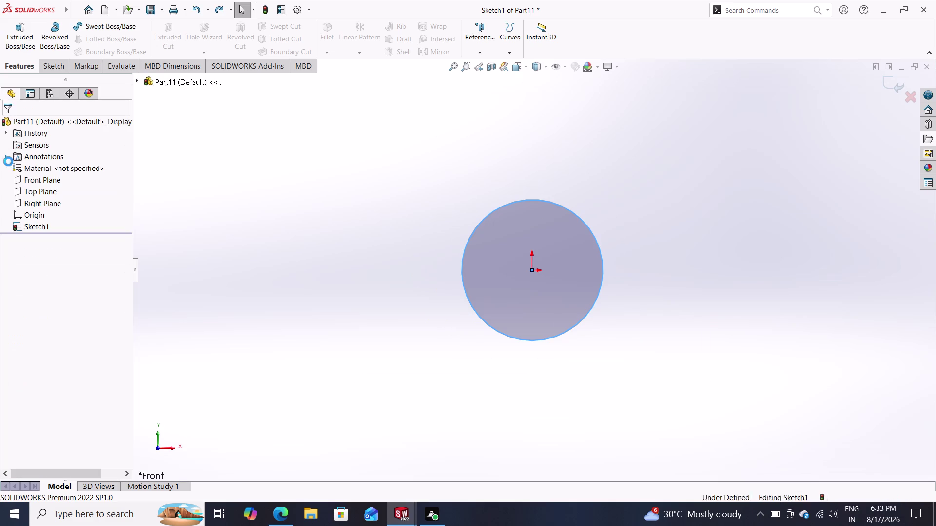
click(47, 191)
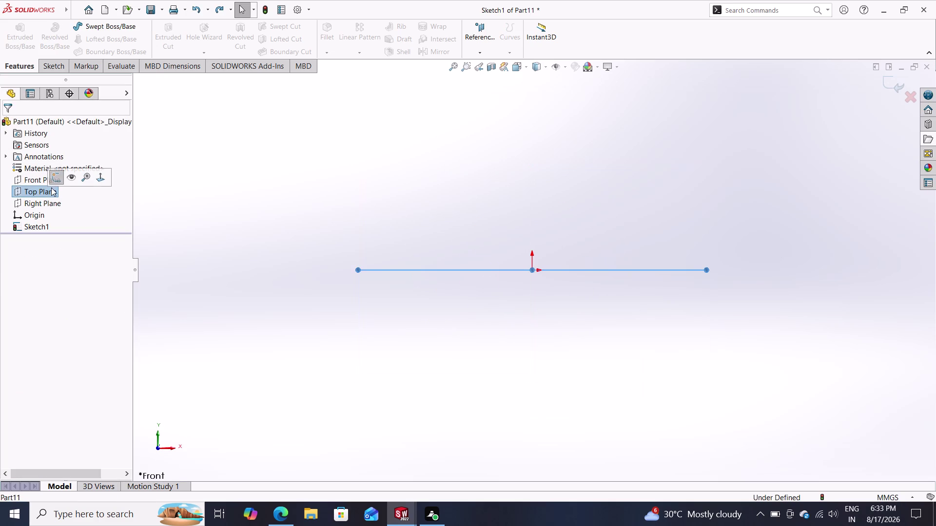
Discard Sketch1 and start a new sketch on the Top Plane.
click(59, 175)
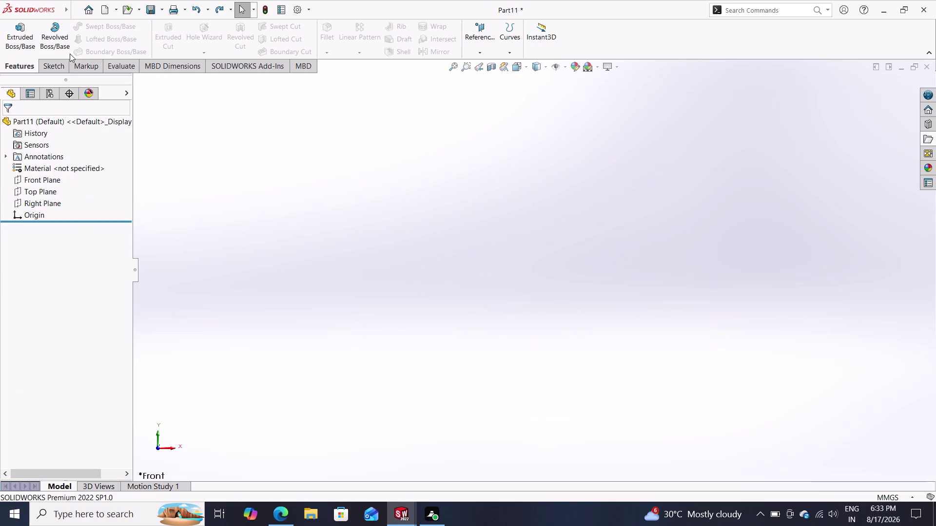
click(41, 187)
click(45, 173)
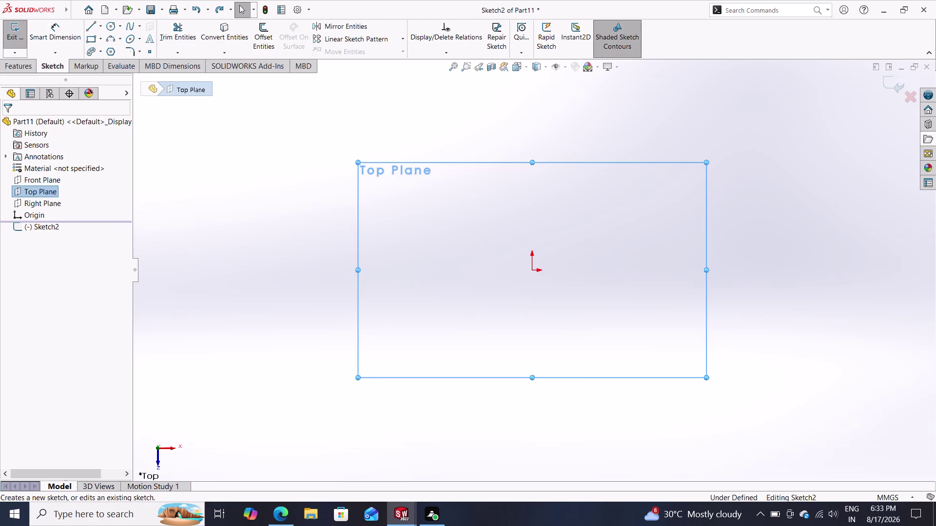
double_click(27, 70)
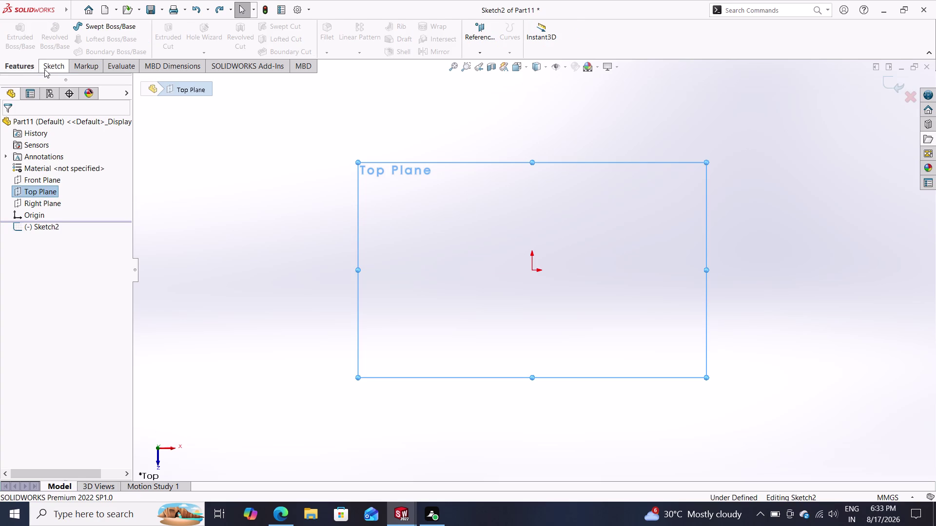
click(45, 69)
Draw a 16 mm diameter circle at the origin and begin extruding it.
click(110, 24)
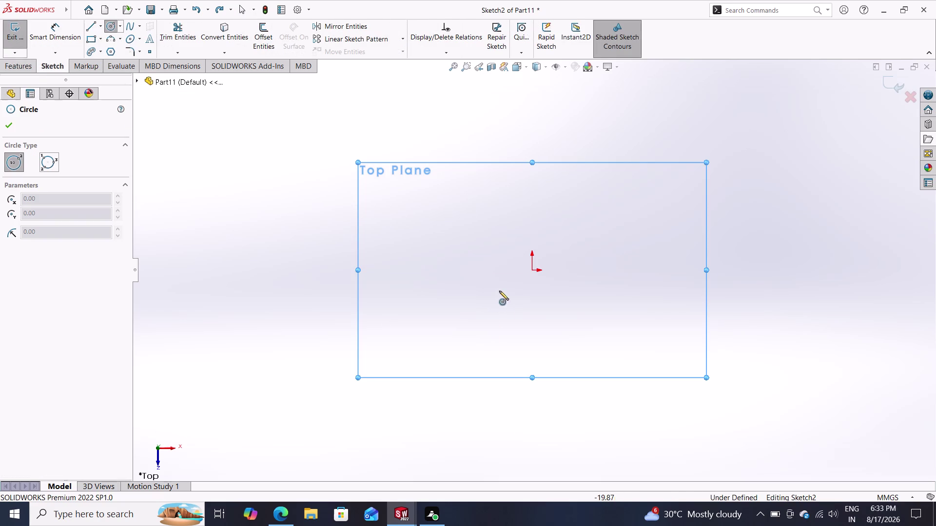
click(530, 268)
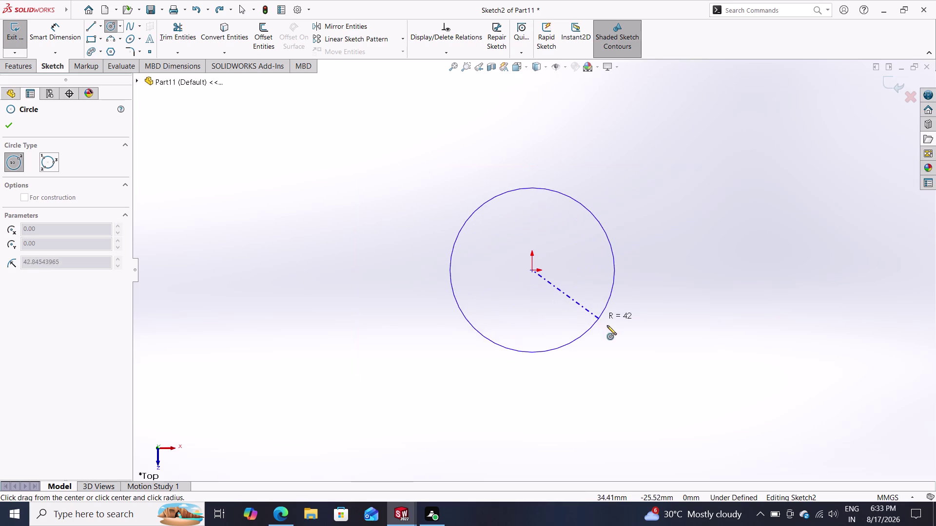
click(616, 327)
click(47, 28)
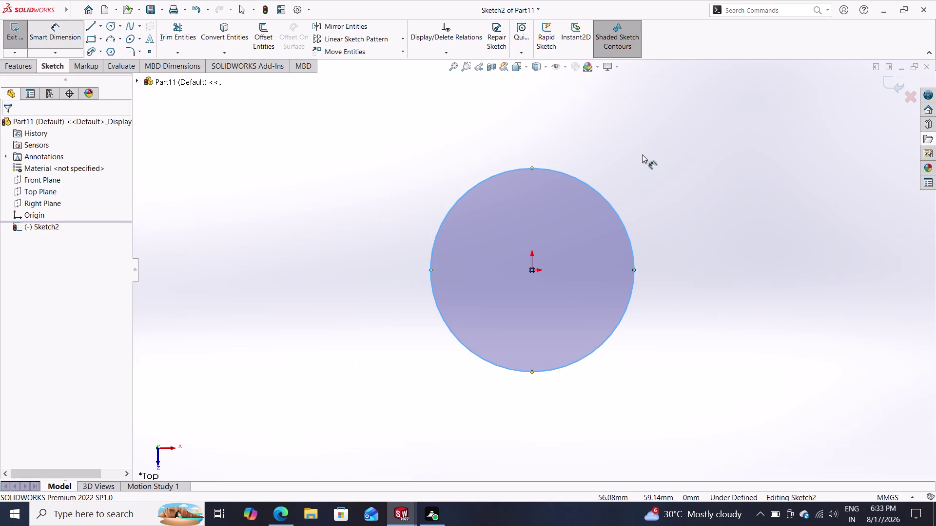
click(617, 213)
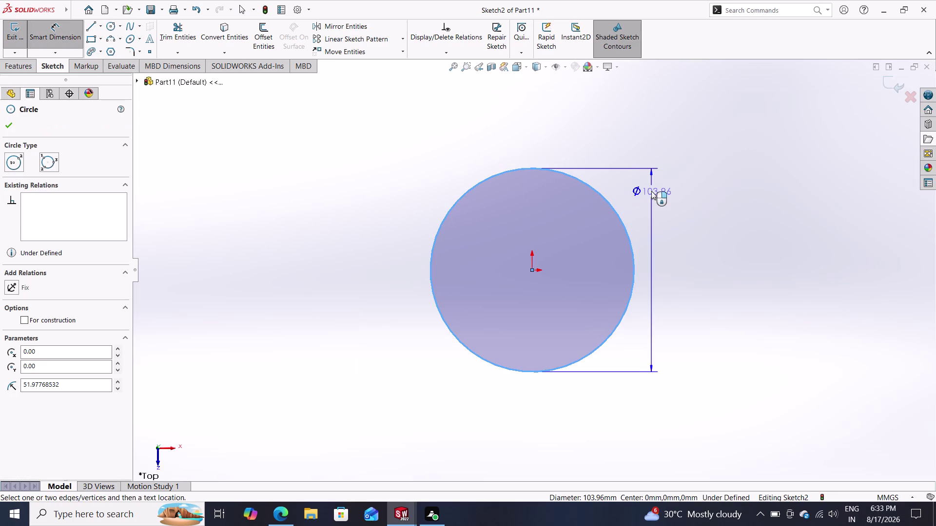
click(677, 248)
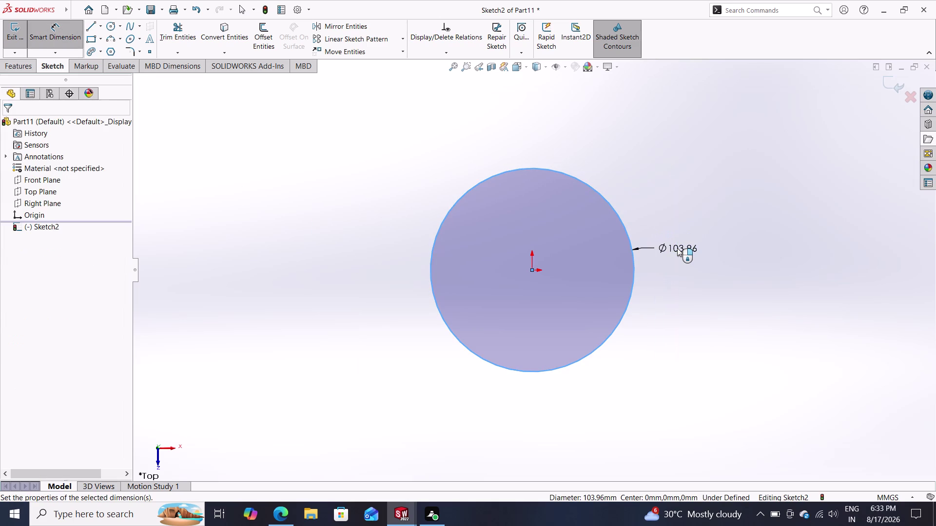
key(1)
key(6)
key(Return)
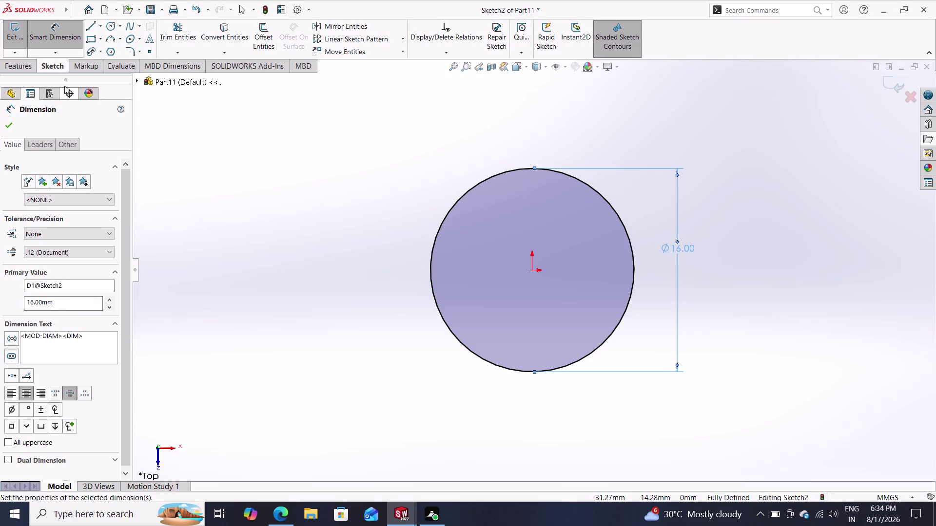
click(25, 69)
click(28, 39)
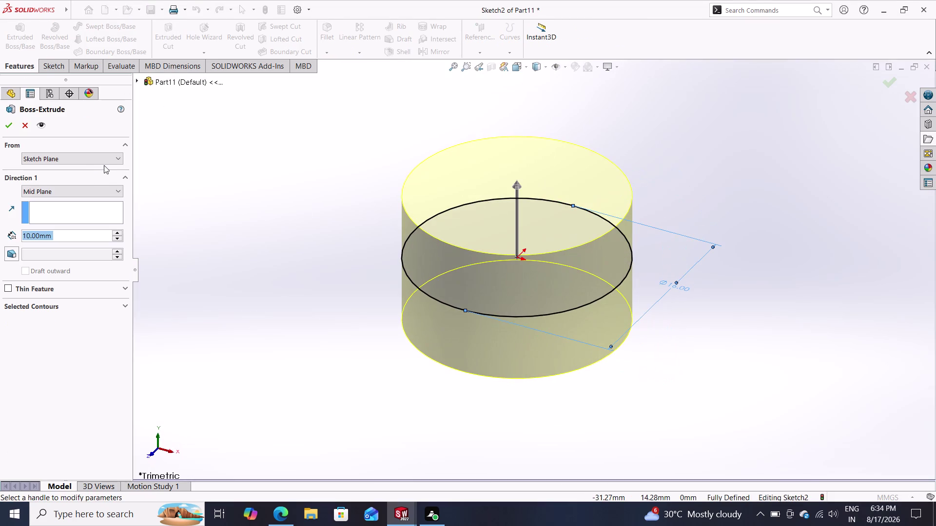
key(1)
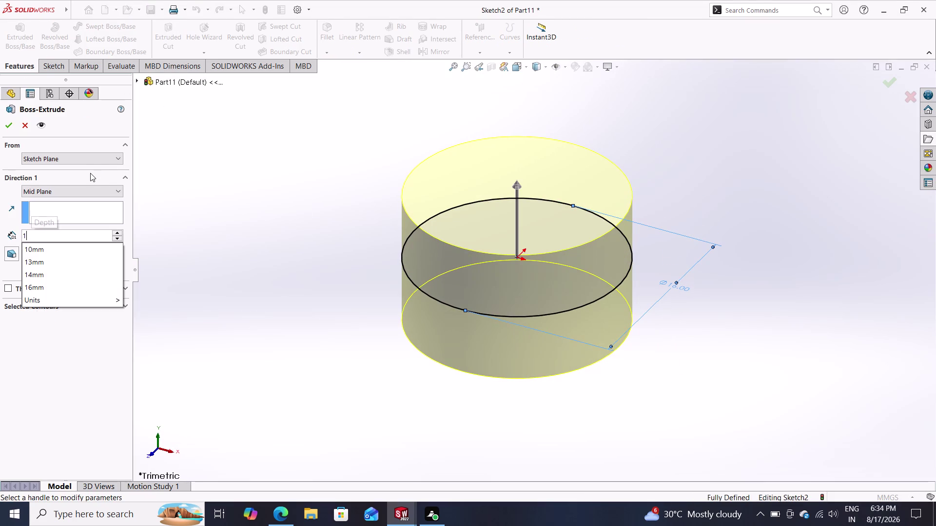
key(Return)
click(94, 189)
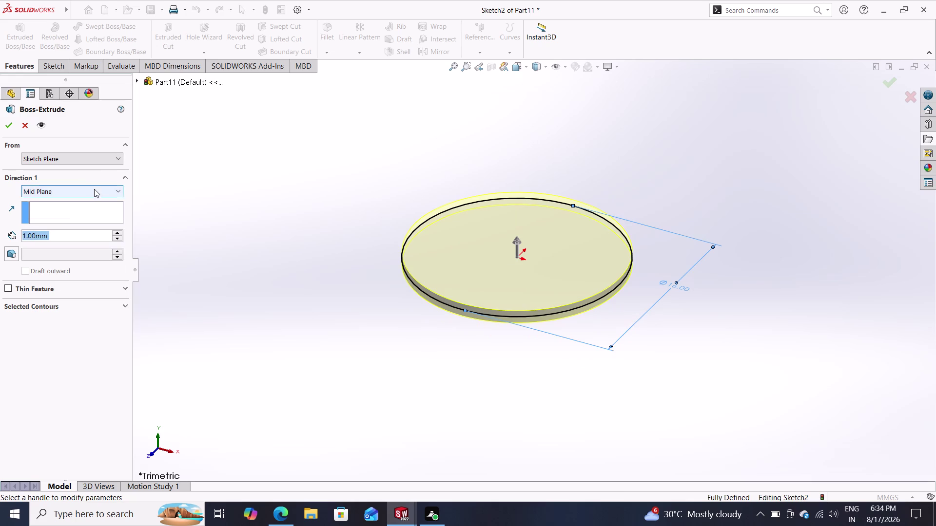
click(89, 205)
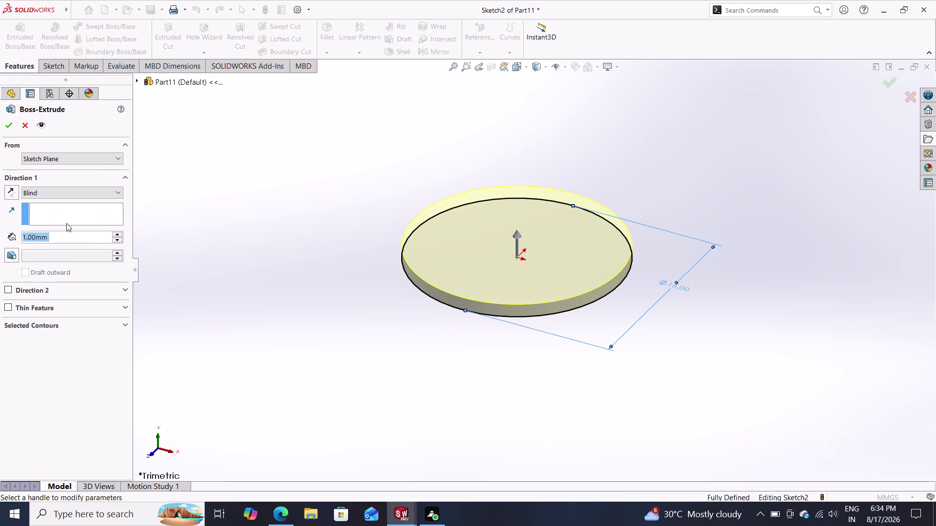
click(9, 128)
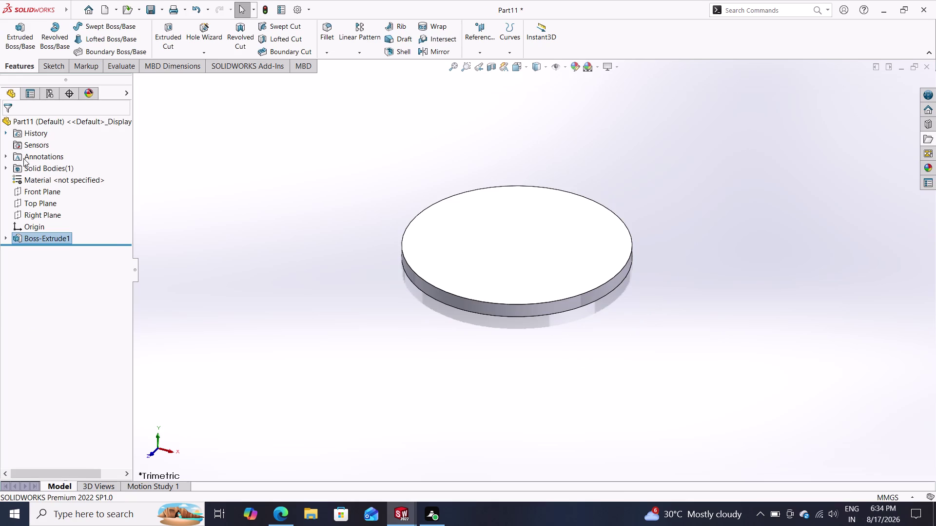
click(525, 246)
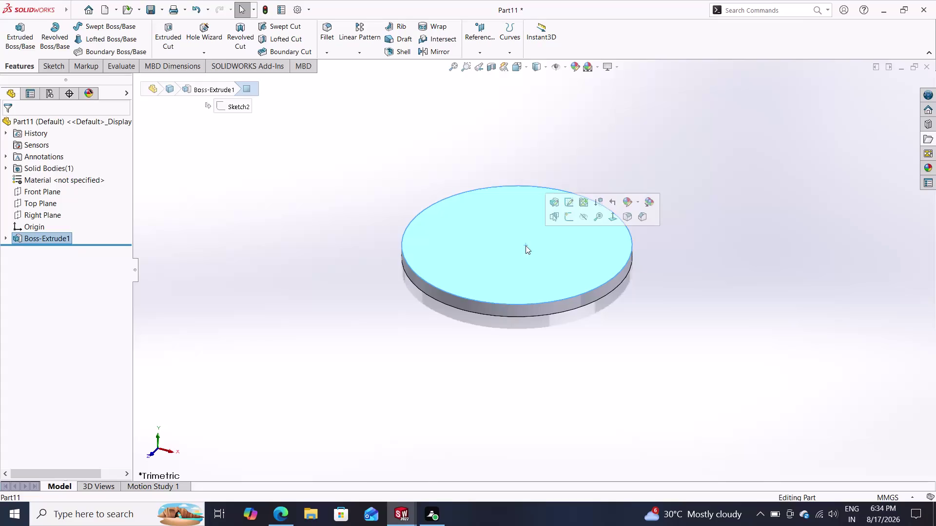
click(566, 217)
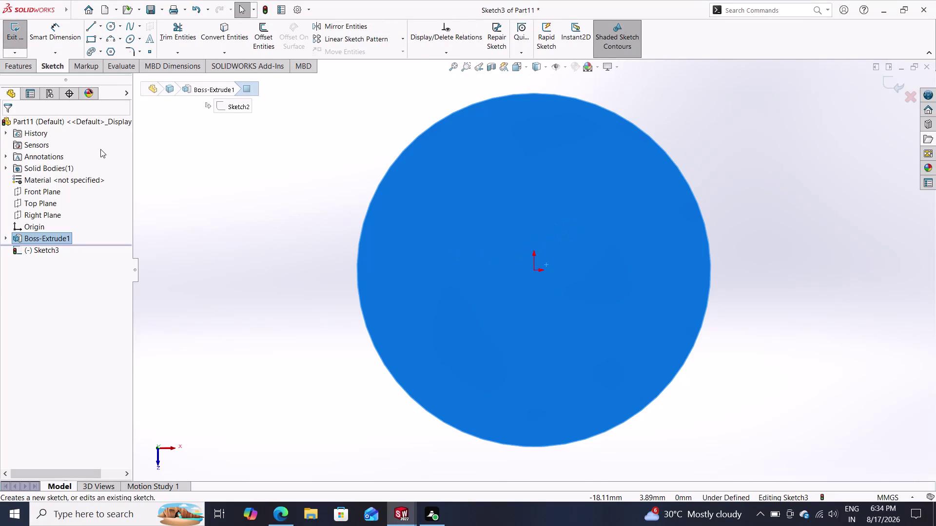
click(113, 30)
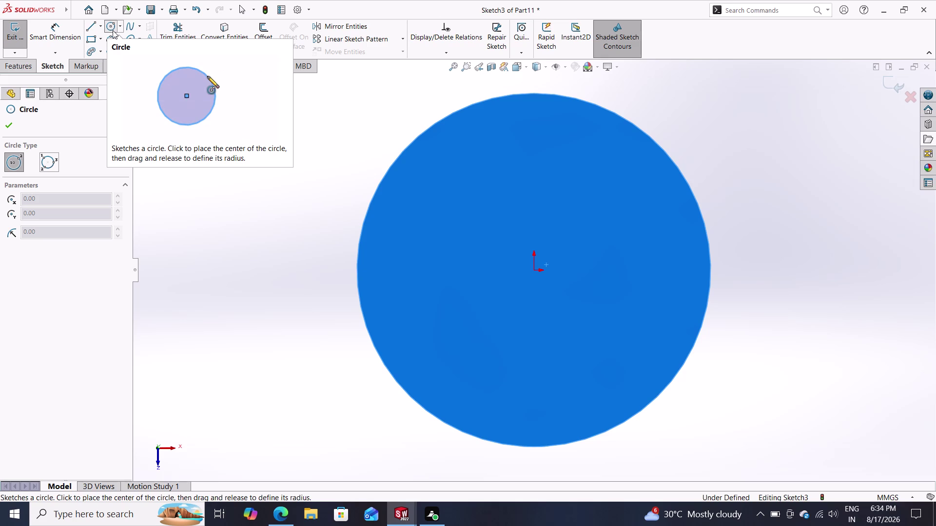
click(535, 270)
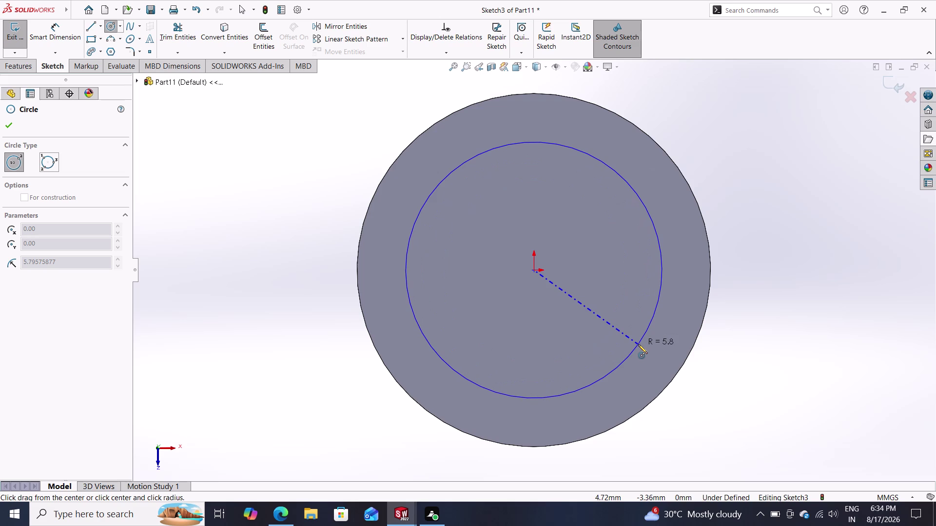
click(644, 354)
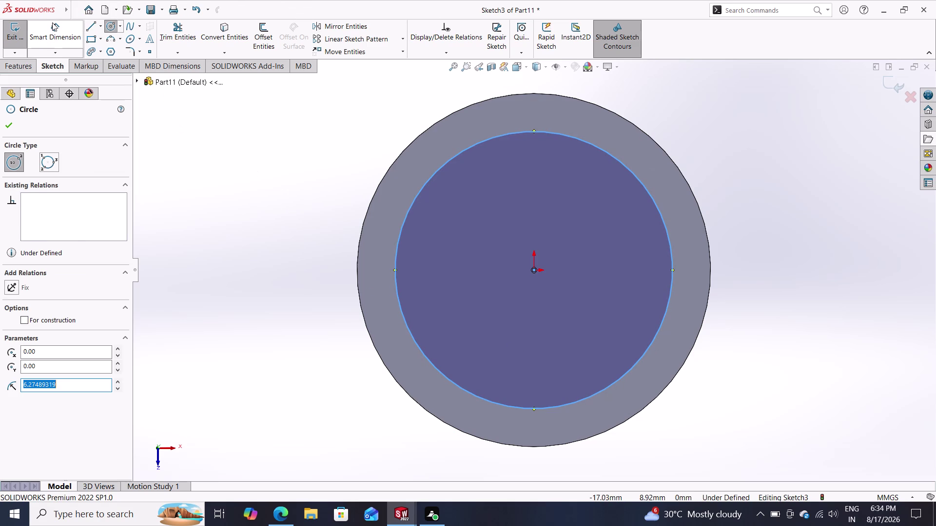
click(53, 22)
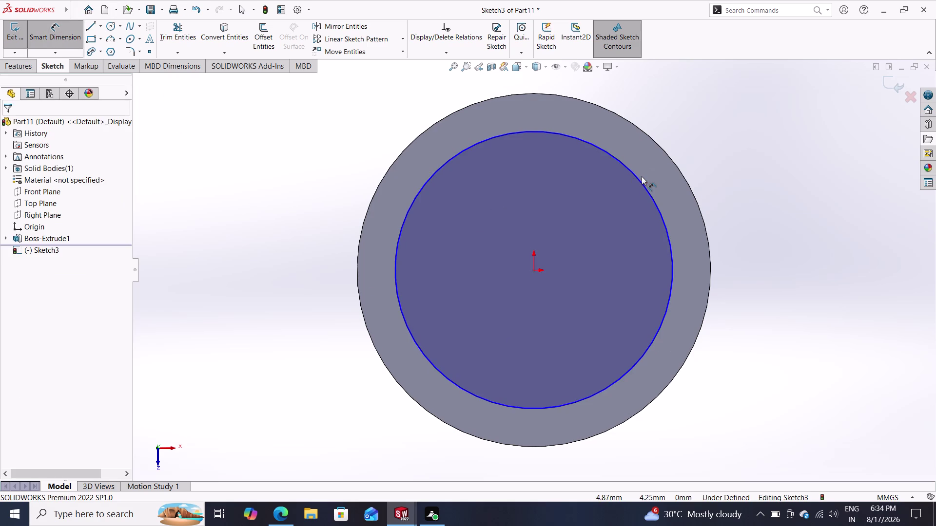
click(640, 180)
click(710, 140)
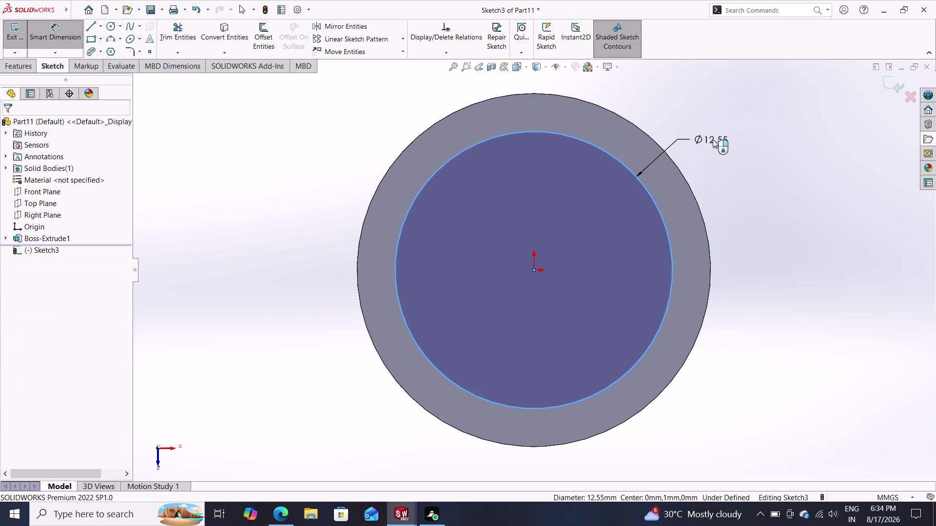
text(15)
key(Return)
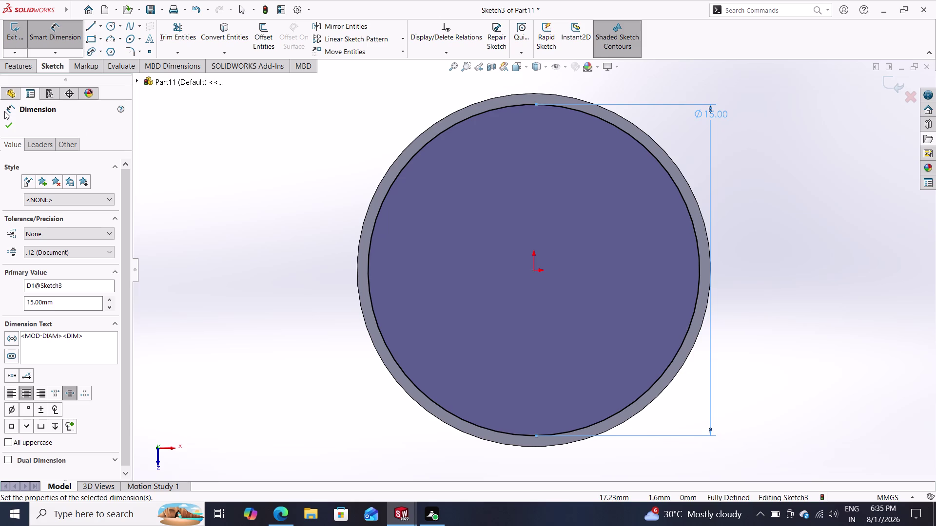
key(ctrl+z)
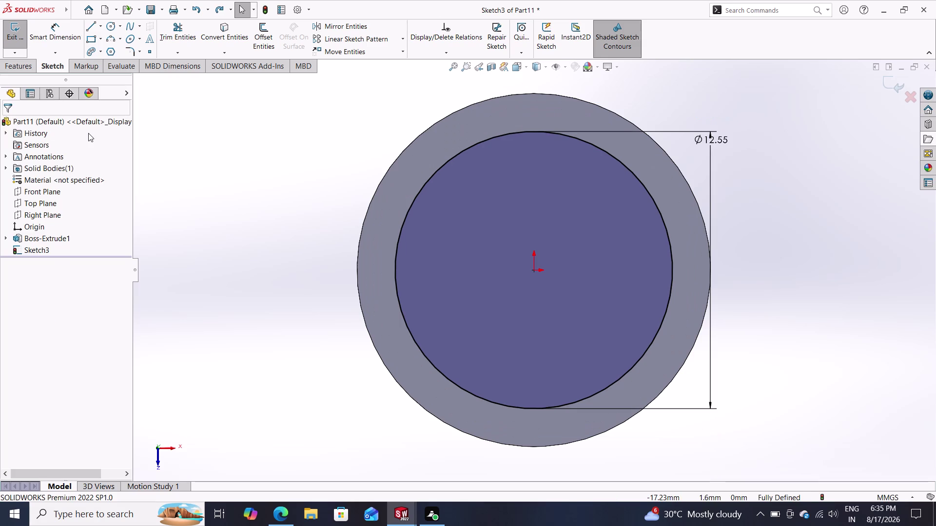
key(ctrl+z)
key(ctrl+z)
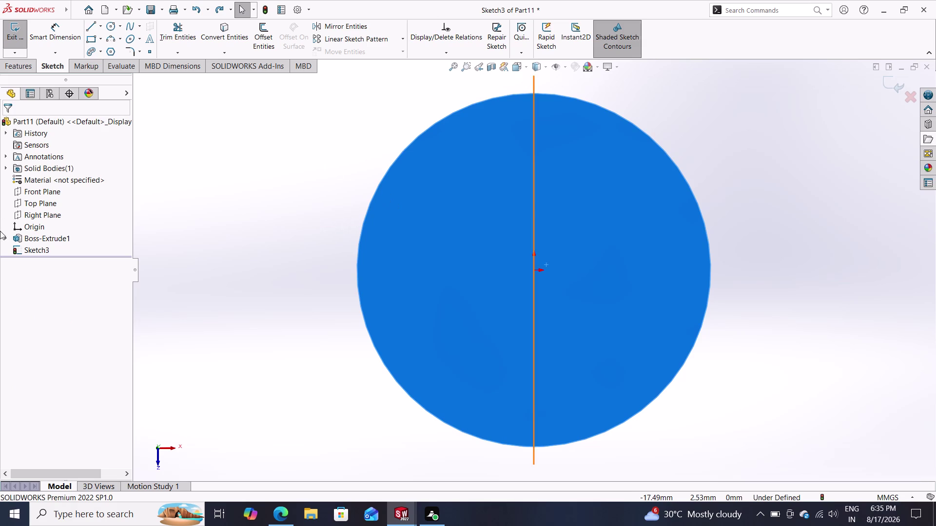
click(52, 240)
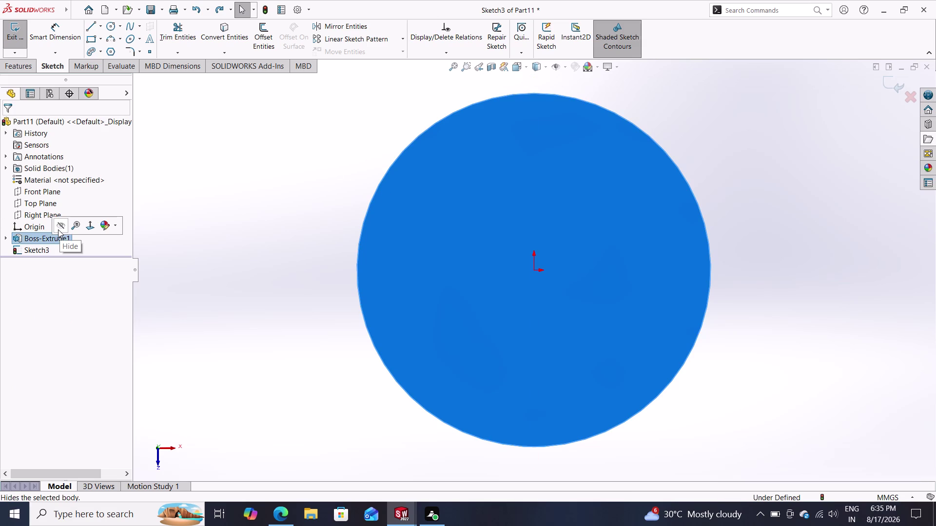
key(Escape)
key(Escape)
key(ctrl+z)
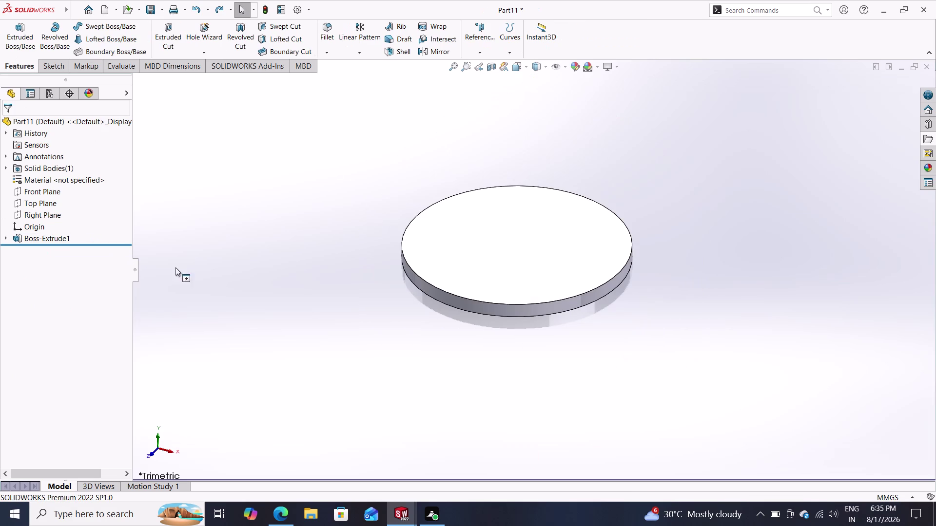
Edit Boss-Extrude1, changing its depth from 1 mm to 24 mm.
click(31, 240)
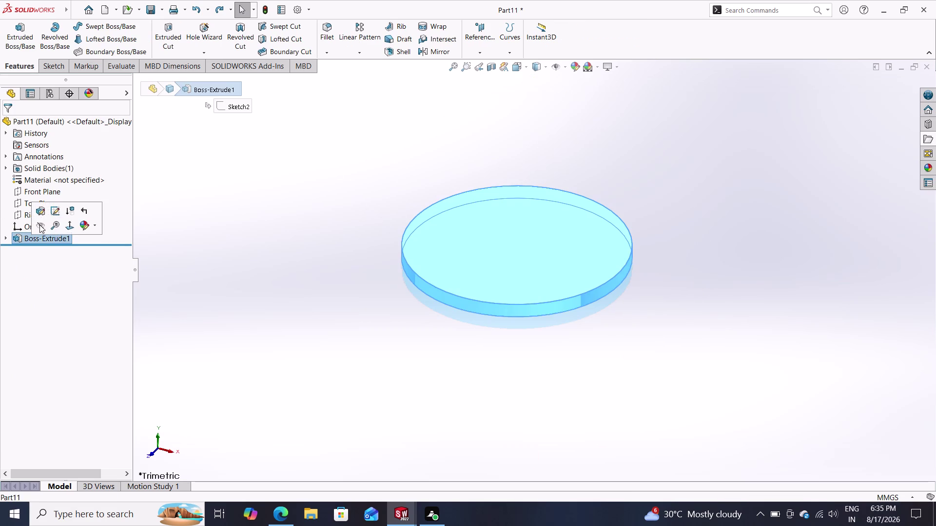
click(42, 212)
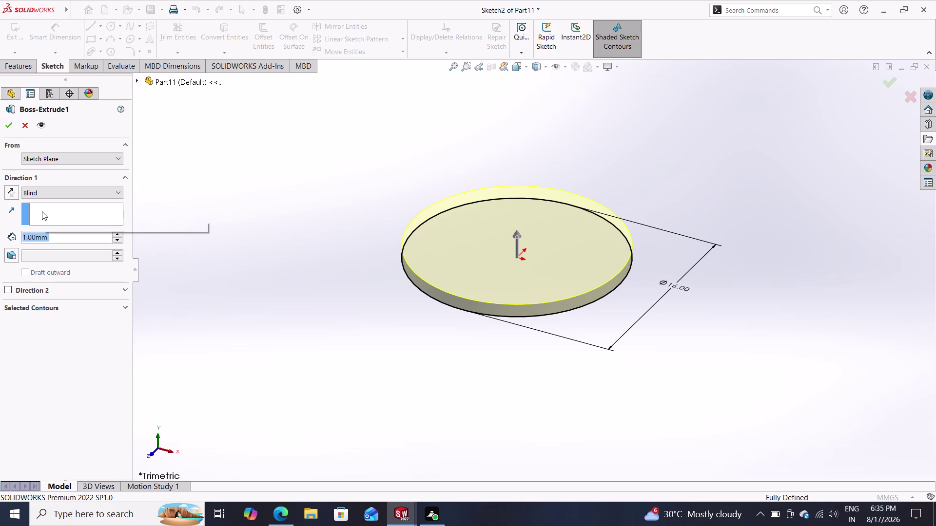
key(2)
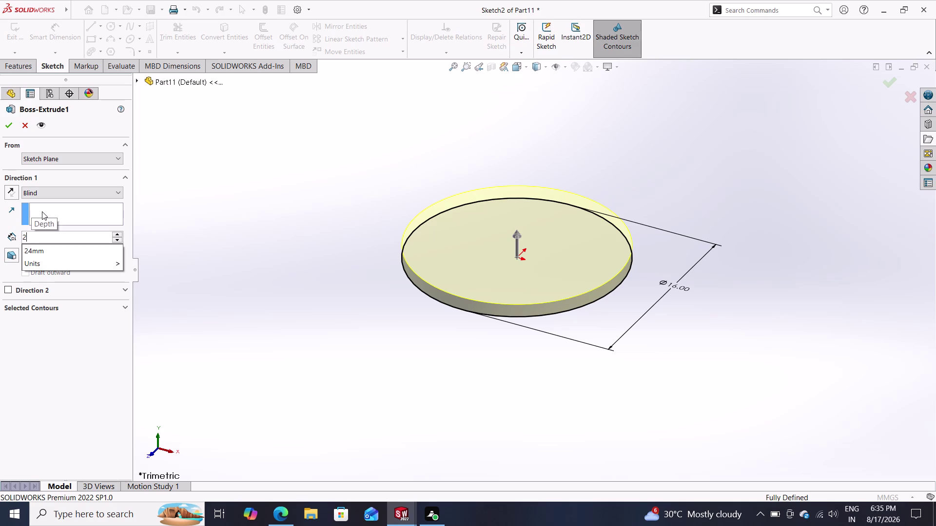
key(4)
key(Return)
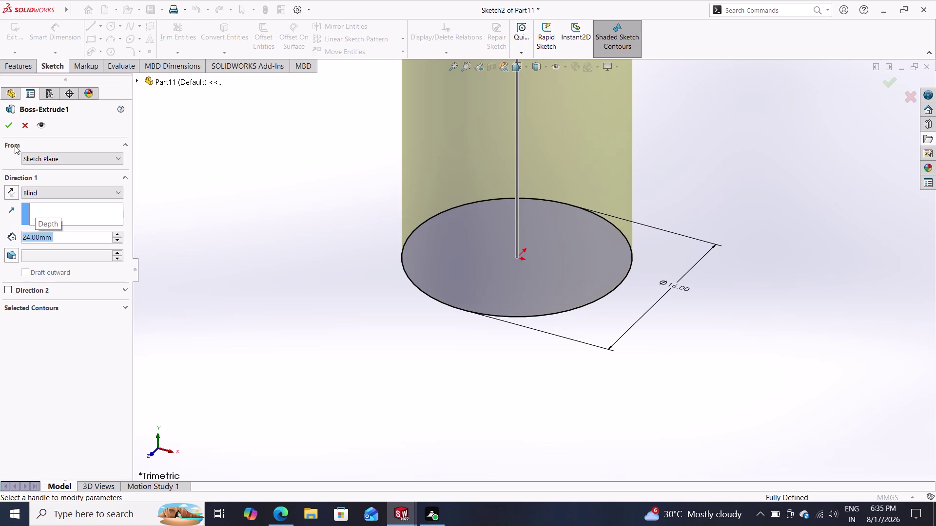
click(5, 127)
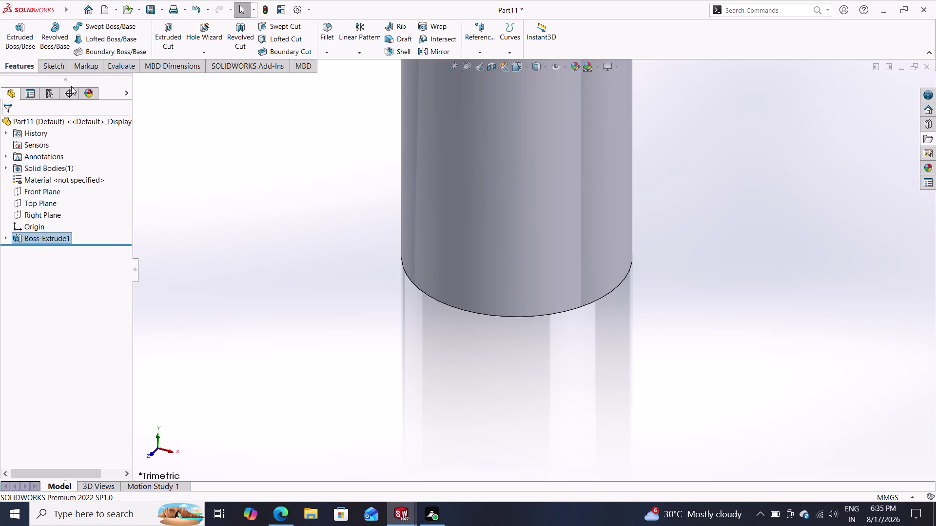
Chamfer the cylinder's circular end edge at 1 mm × 45°.
click(328, 55)
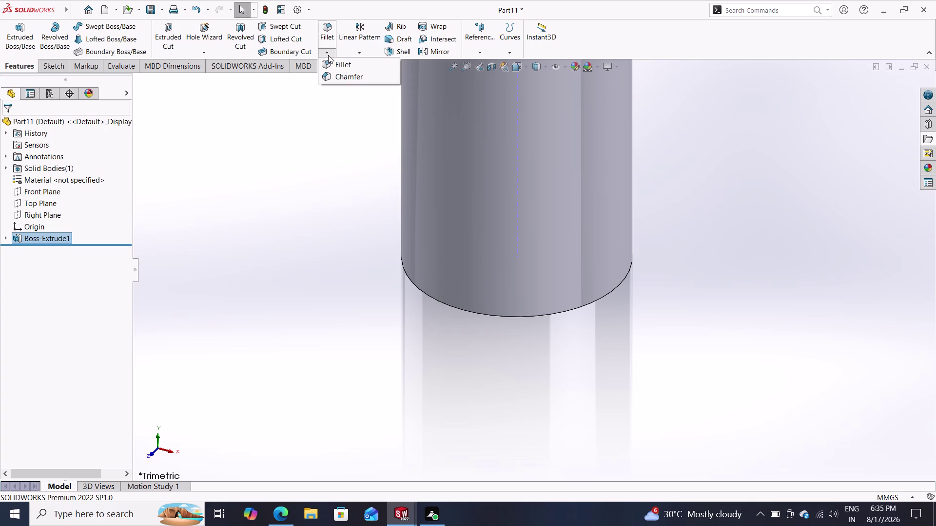
double_click(334, 77)
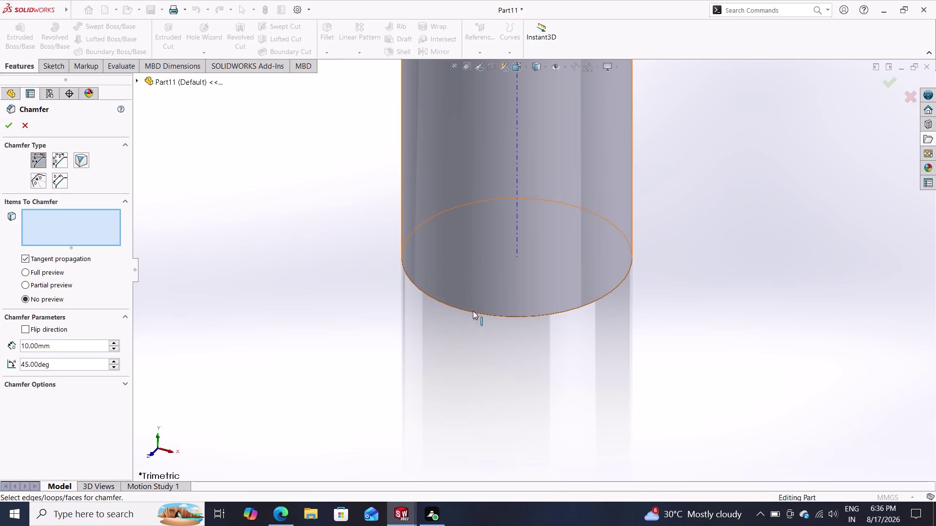
middle_drag(524, 362, 443, 190)
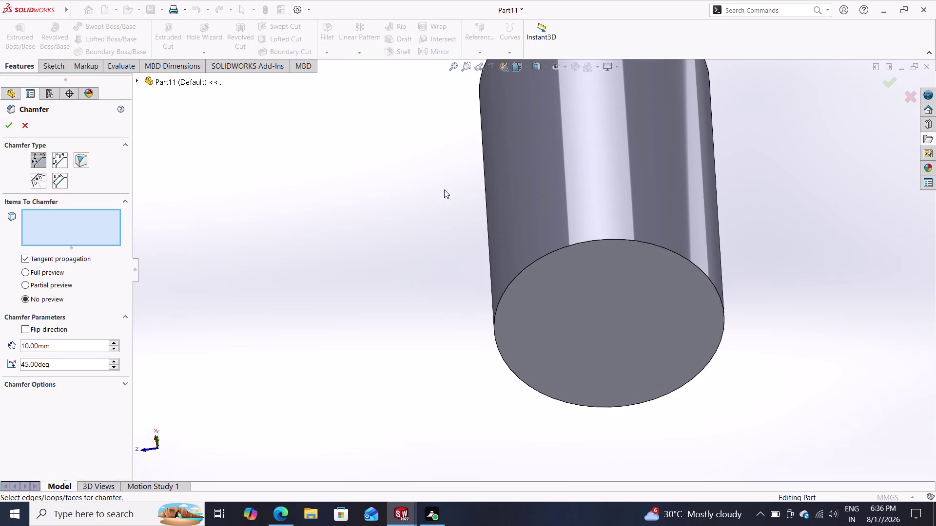
click(518, 272)
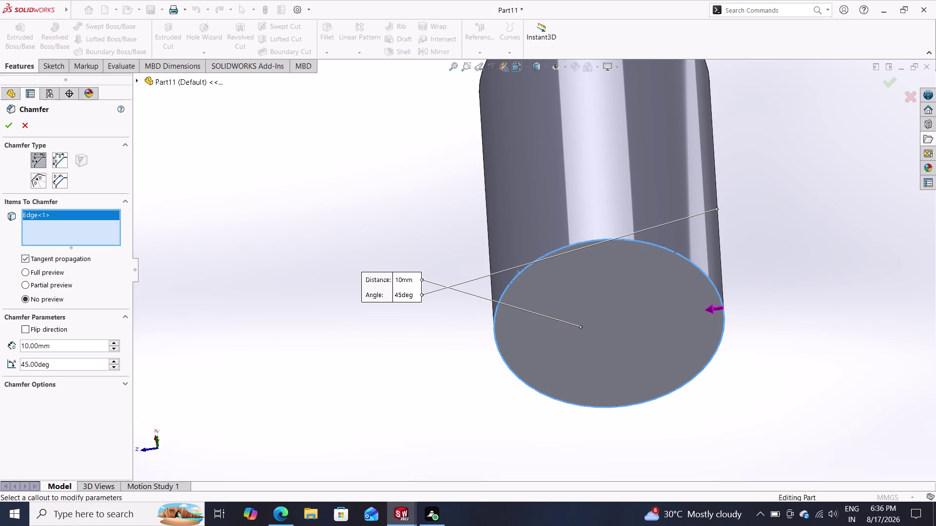
drag(57, 347, 22, 344)
key(BackSpace)
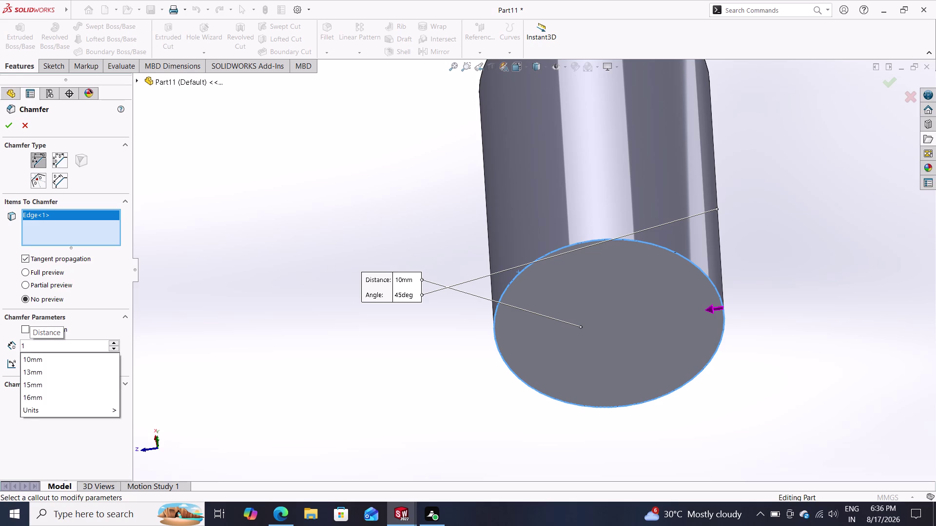
key(Return)
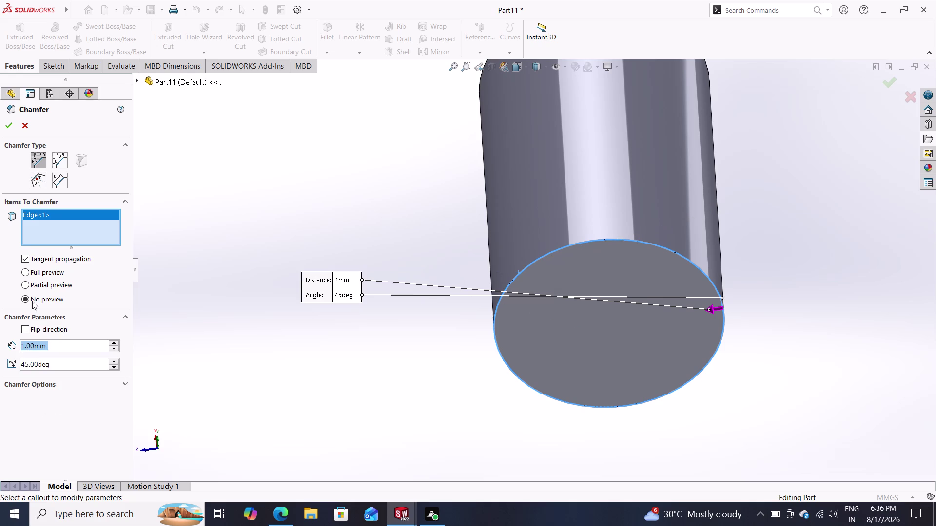
click(9, 123)
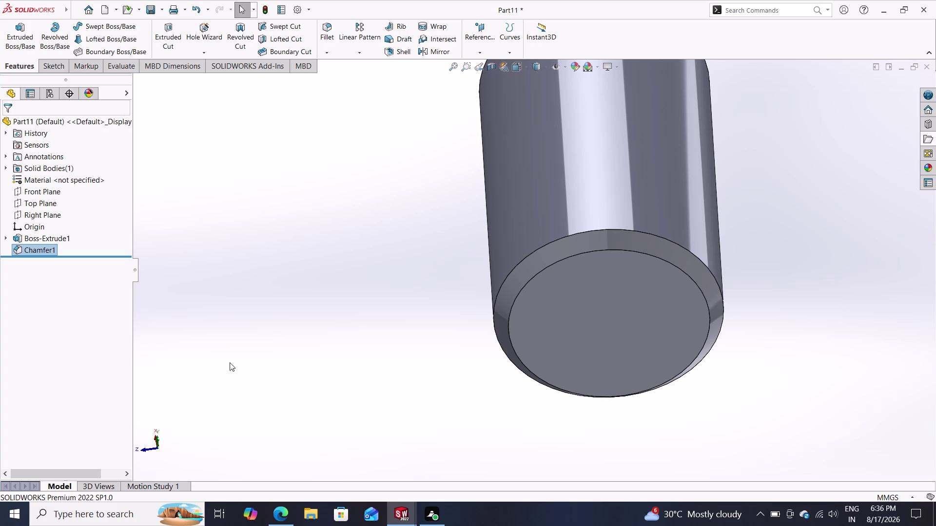
Start a sketch on the chamfered end face and draw a circle at the origin.
scroll(down, 3)
middle_drag(447, 386, 441, 333)
middle_click(441, 334)
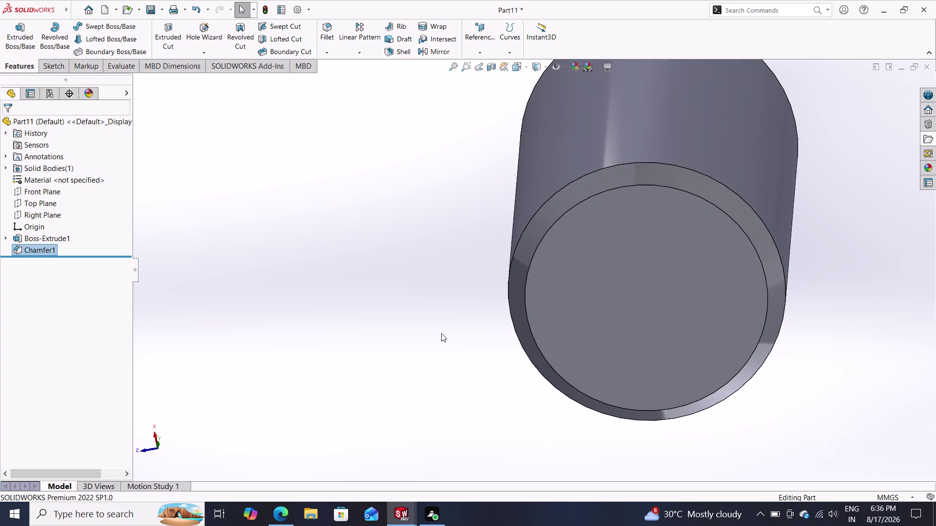
click(588, 282)
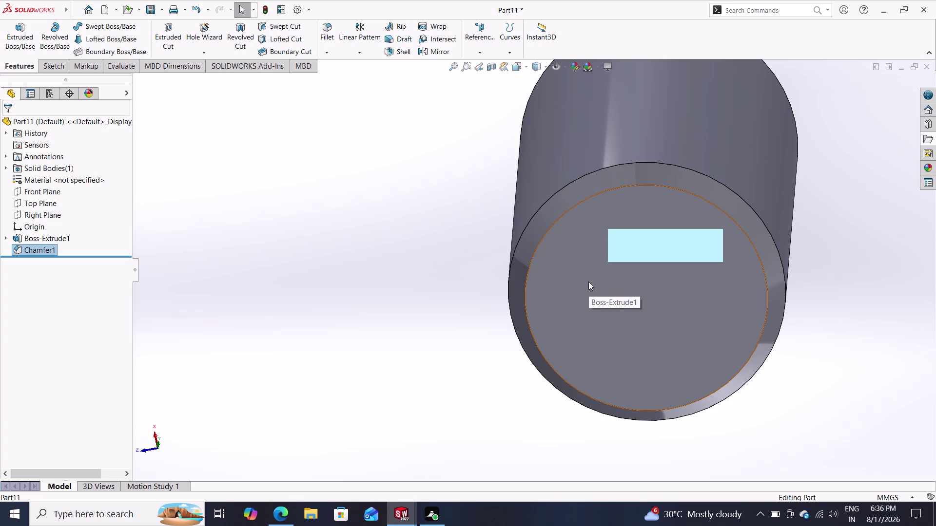
click(625, 254)
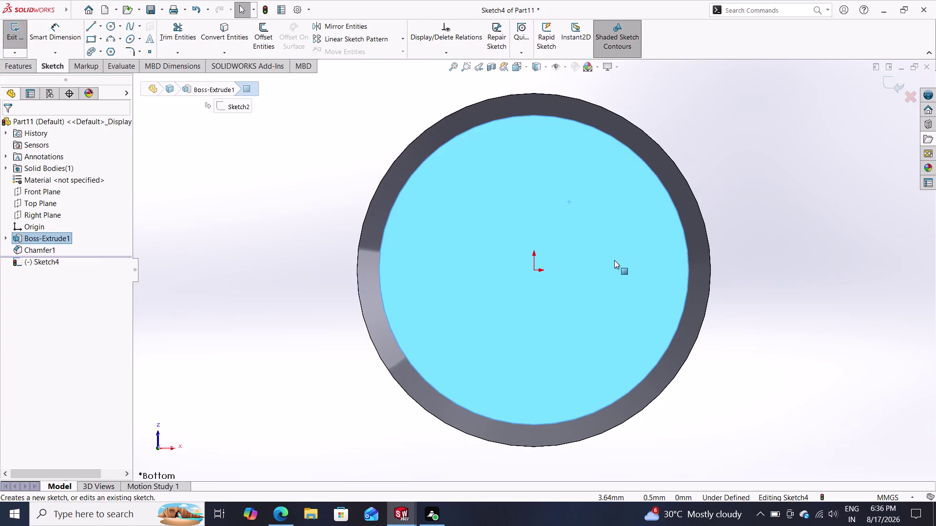
key(Escape)
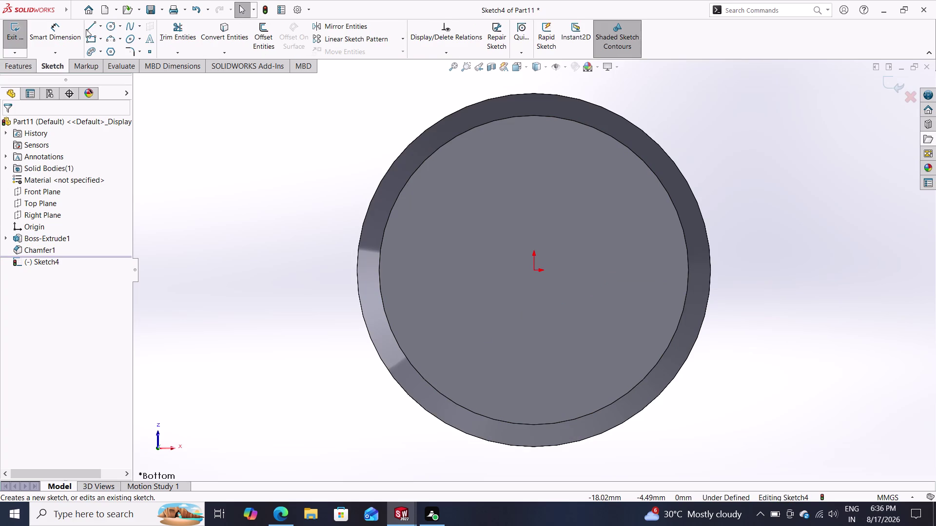
click(108, 28)
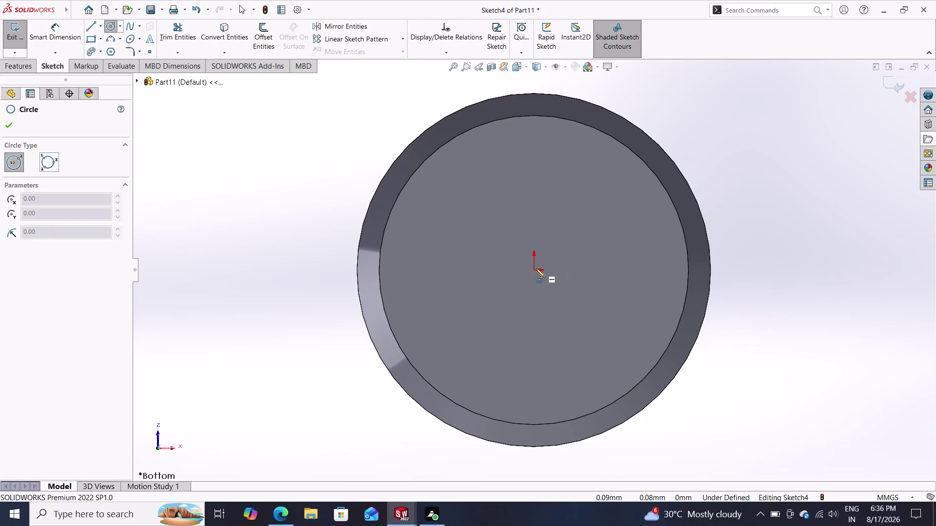
click(535, 272)
click(702, 167)
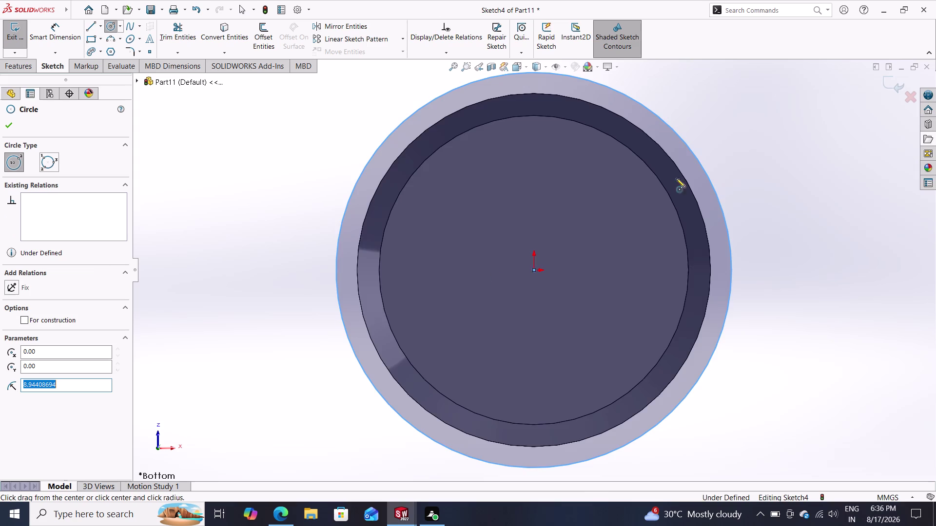
key(Escape)
Dimension the circle's diameter to 15 mm.
click(53, 28)
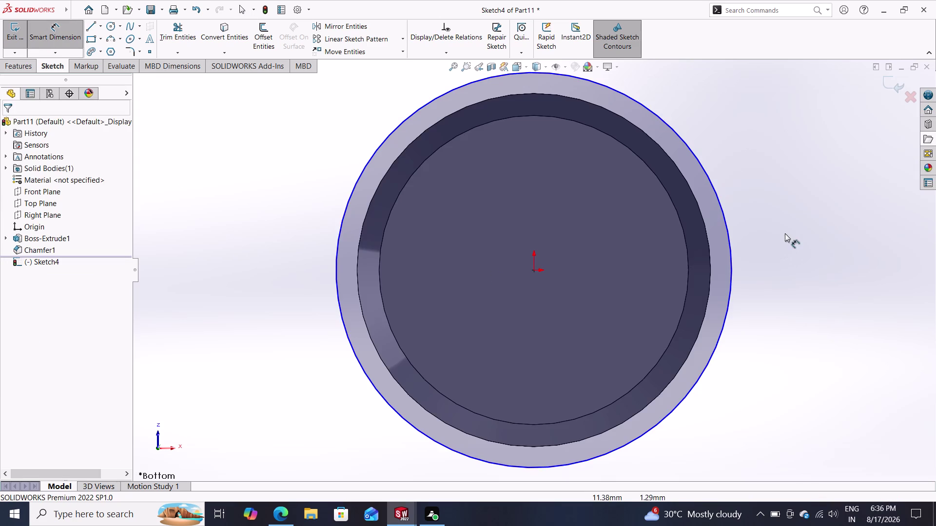
click(714, 195)
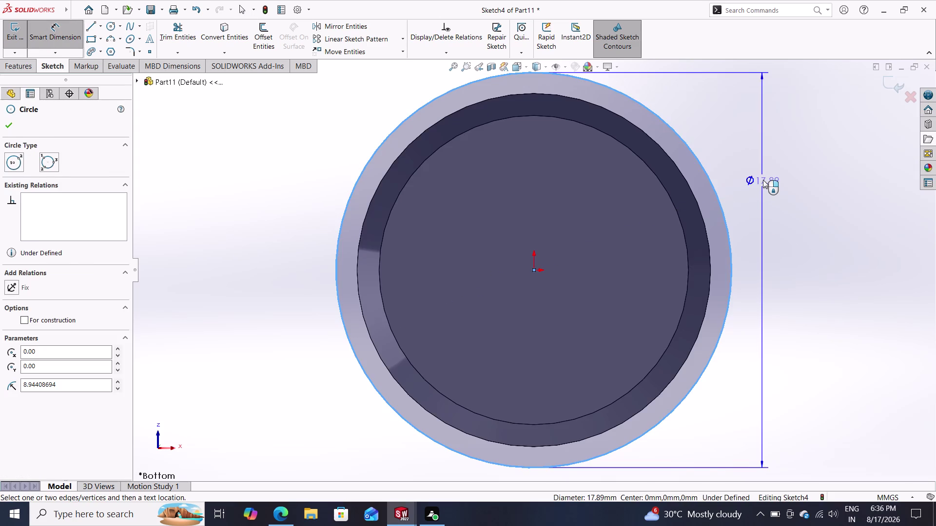
click(762, 180)
text(1)
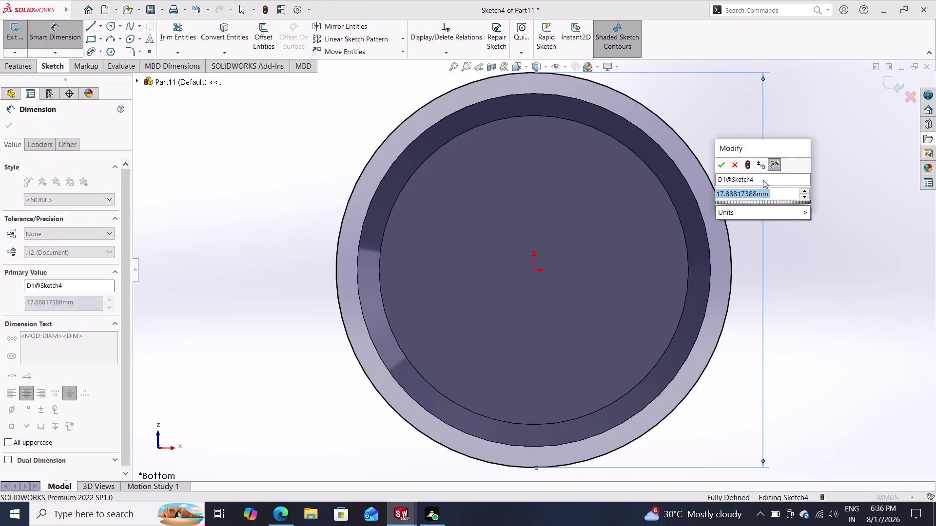
text(5)
key(Return)
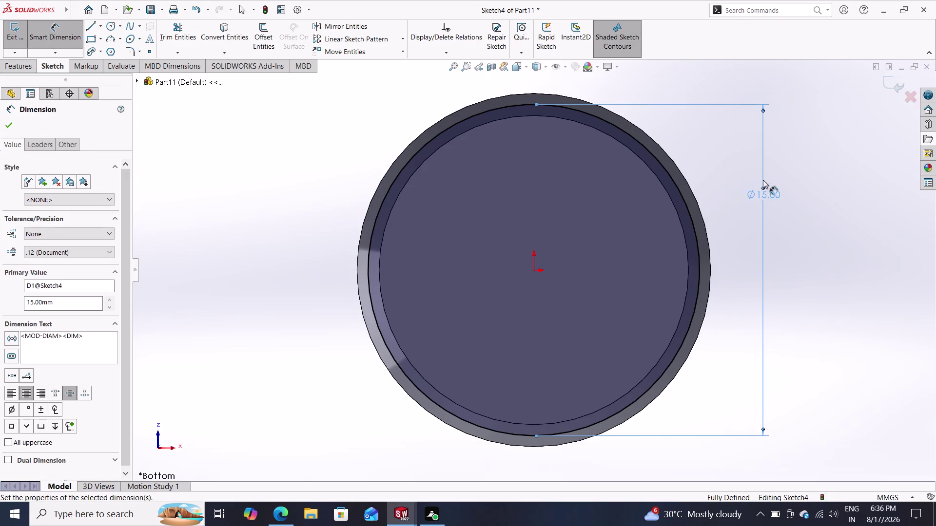
key(Escape)
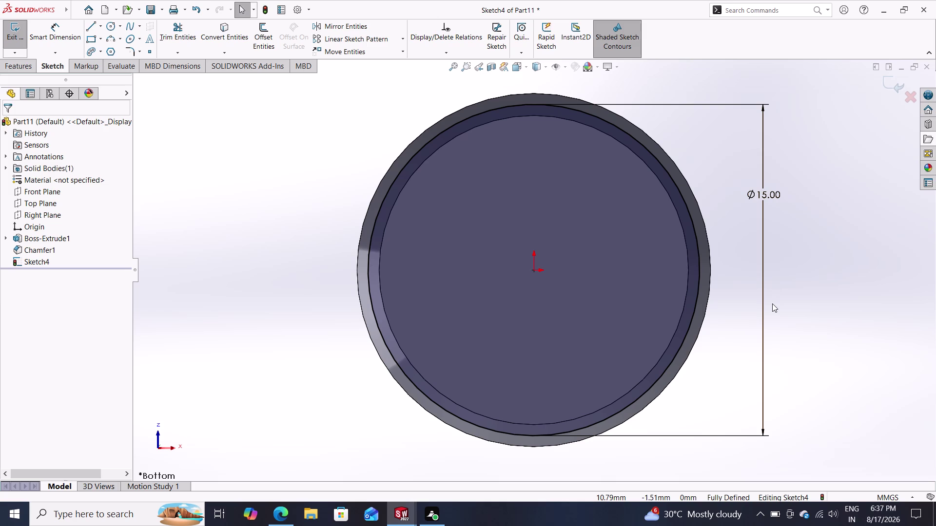
Delete the 15 mm diameter dimension and then the circle itself.
key(Escape)
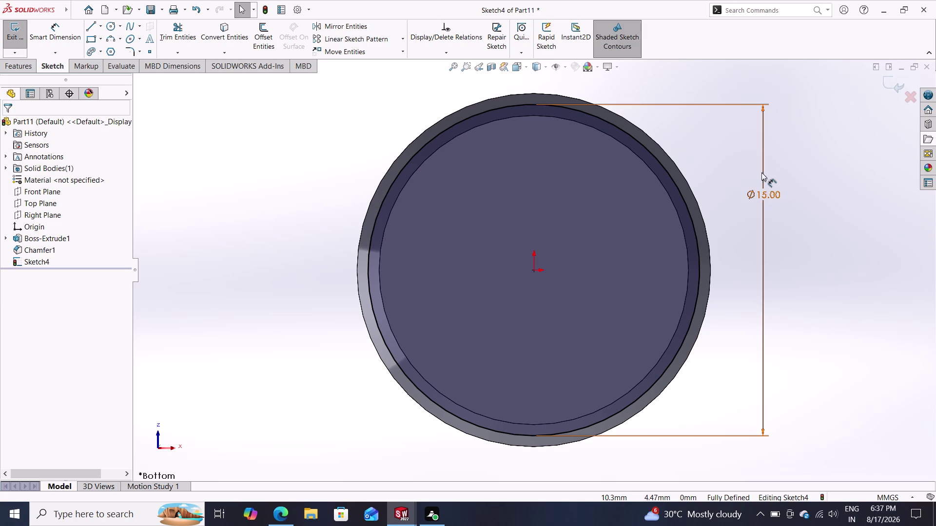
double_click(768, 194)
key(Delete)
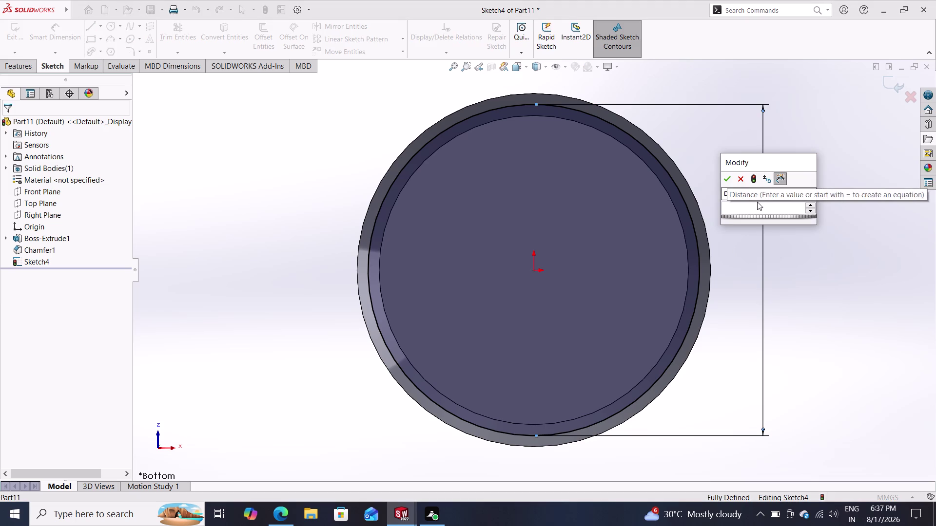
click(745, 183)
key(Delete)
click(724, 182)
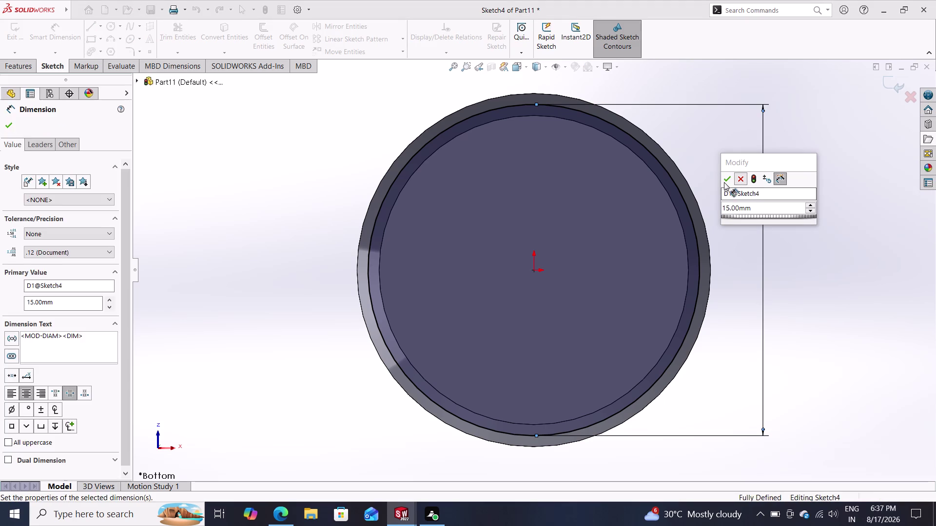
key(Escape)
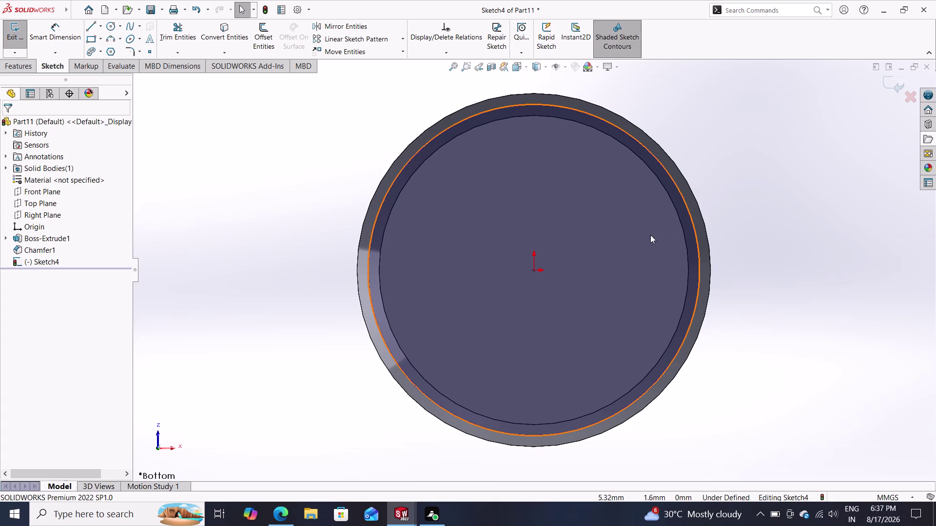
click(666, 170)
key(Delete)
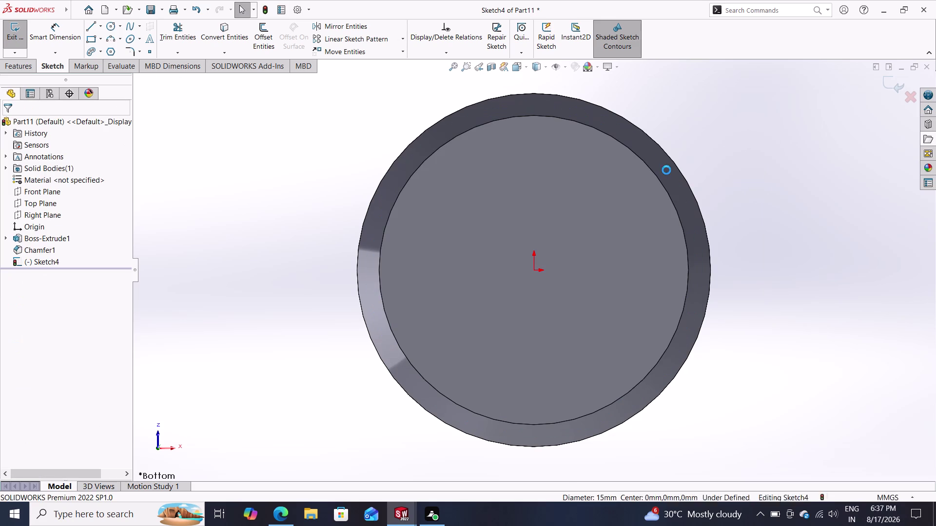
double_click(118, 27)
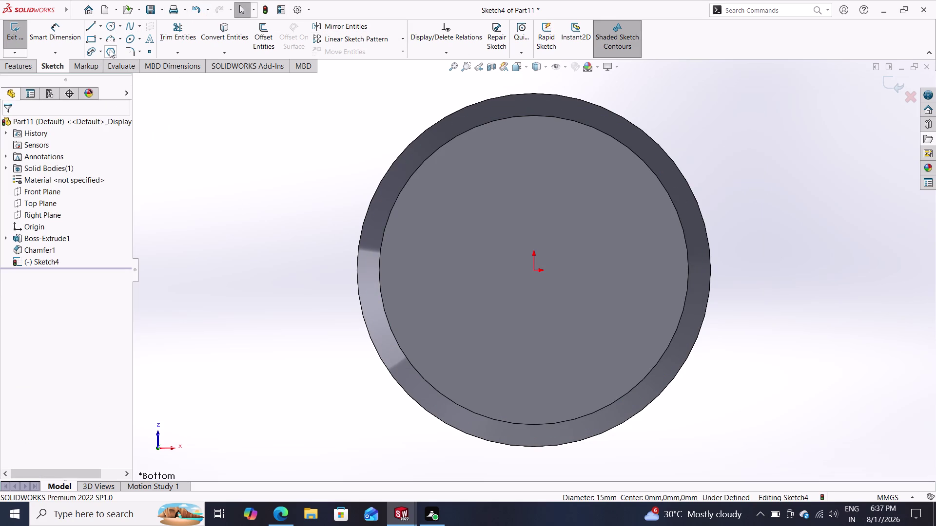
Begin a new circle at the origin, then cancel it.
click(113, 29)
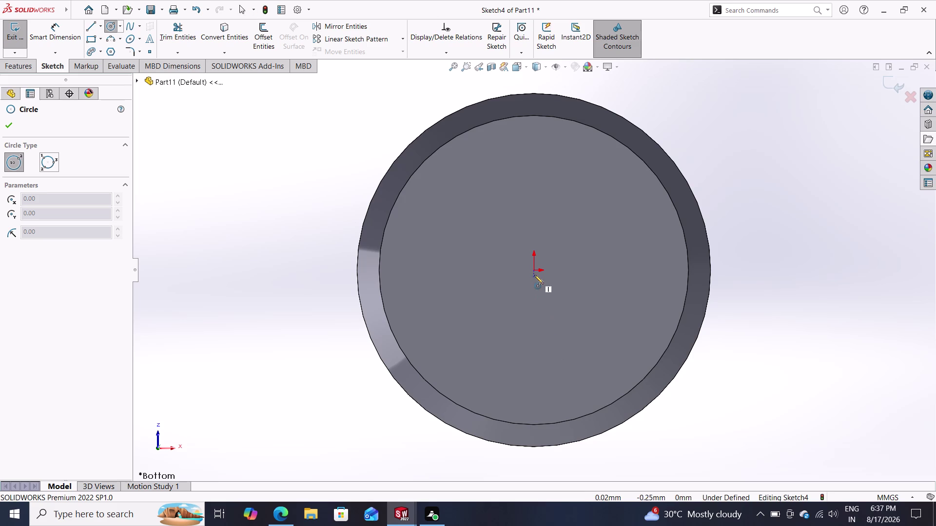
click(534, 272)
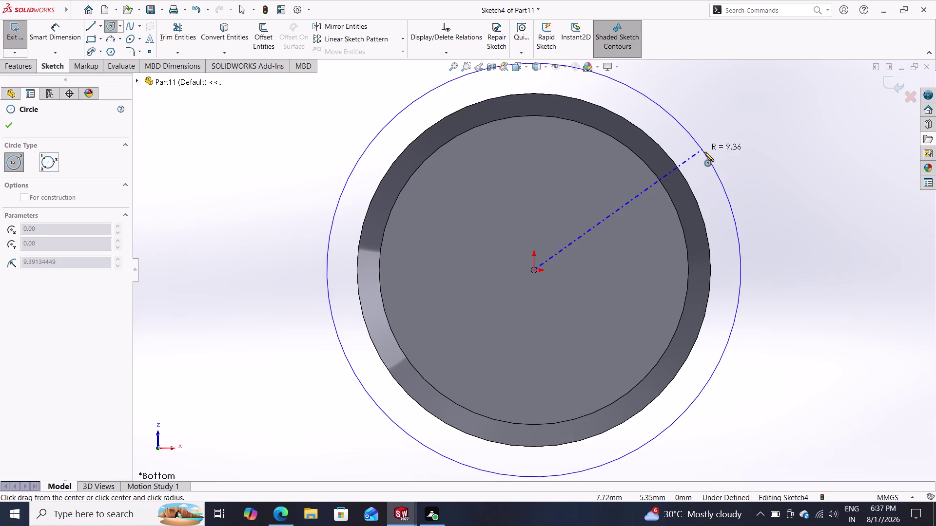
key(Escape)
key(Escape)
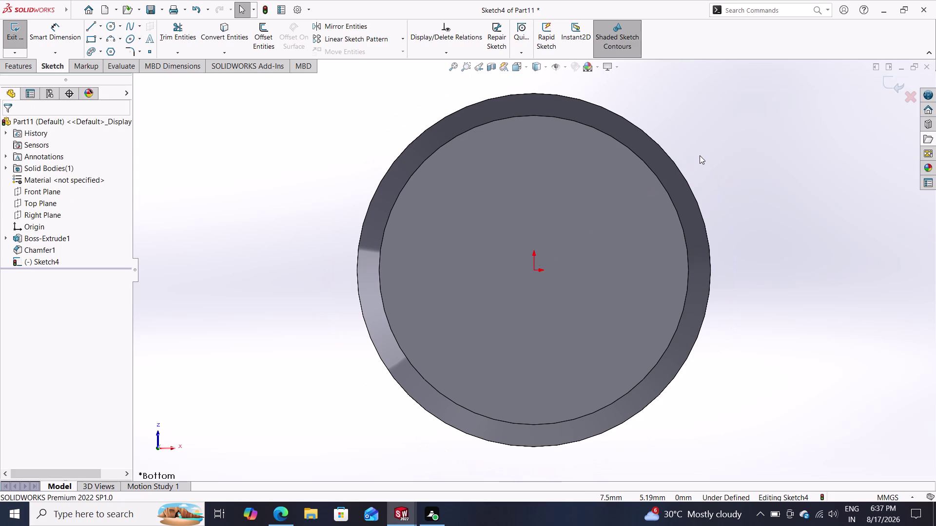
Undo five times to restore the undimensioned 17.89 mm circle.
key(ctrl+z)
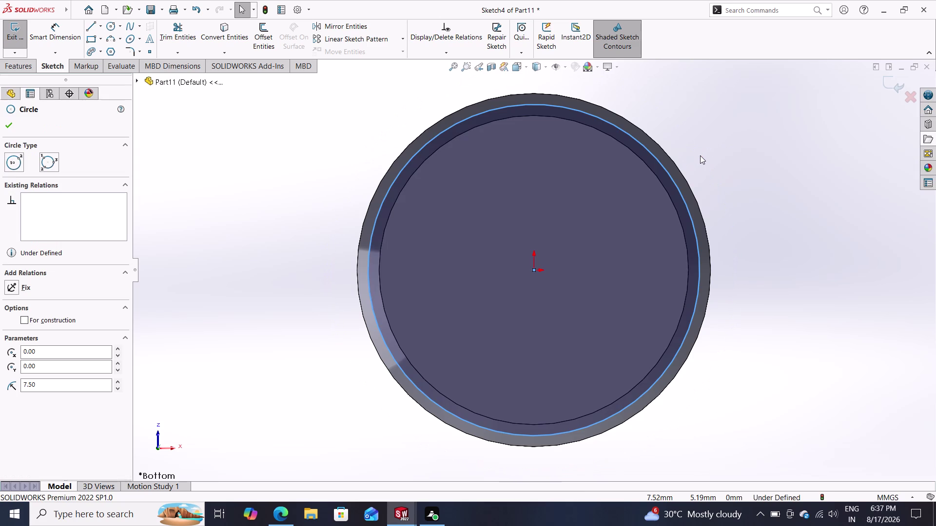
key(ctrl+z)
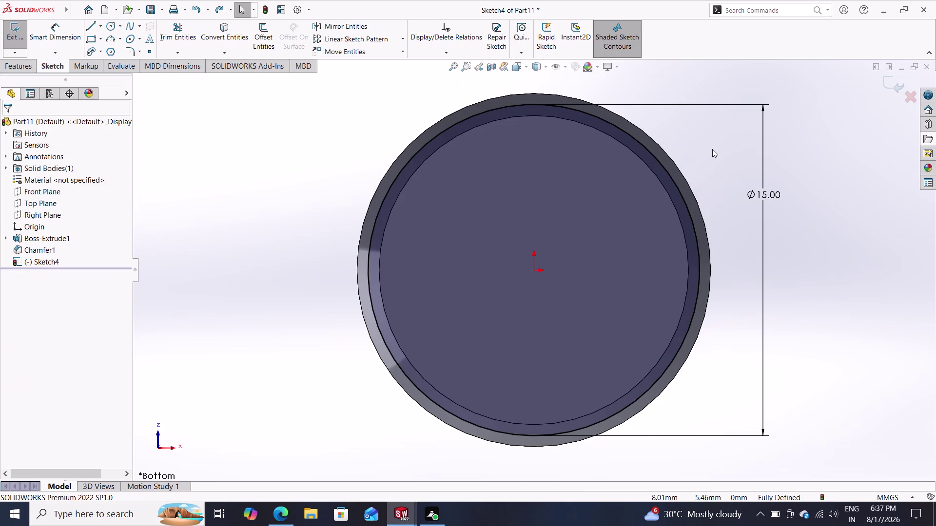
key(ctrl+z)
key(ctrl+z)
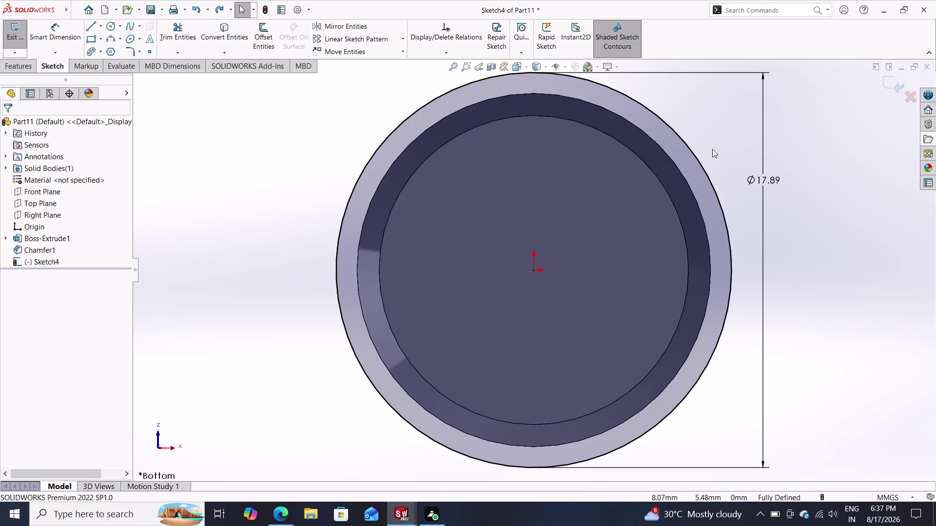
key(ctrl+z)
Orbit and zoom the model to view the cylinder's full length.
middle_drag(724, 141, 742, 210)
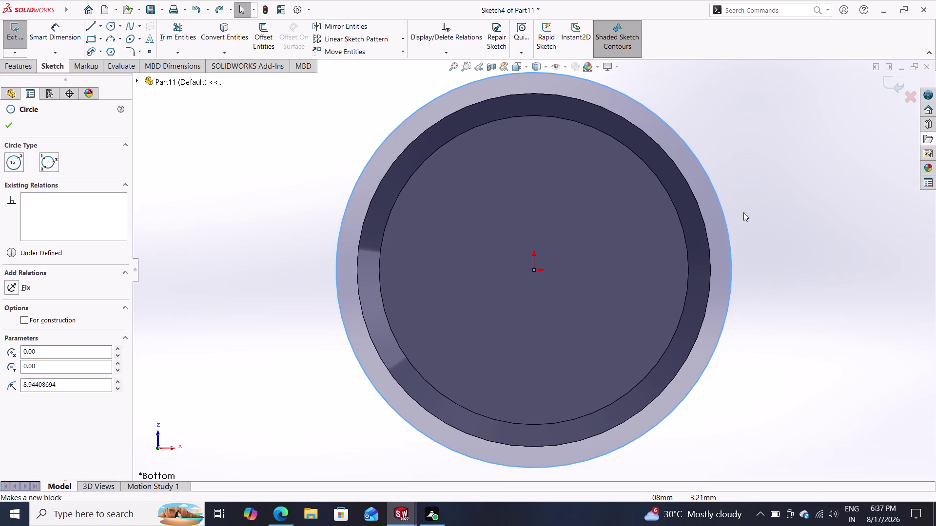
middle_drag(742, 211, 749, 221)
middle_drag(750, 145, 796, 253)
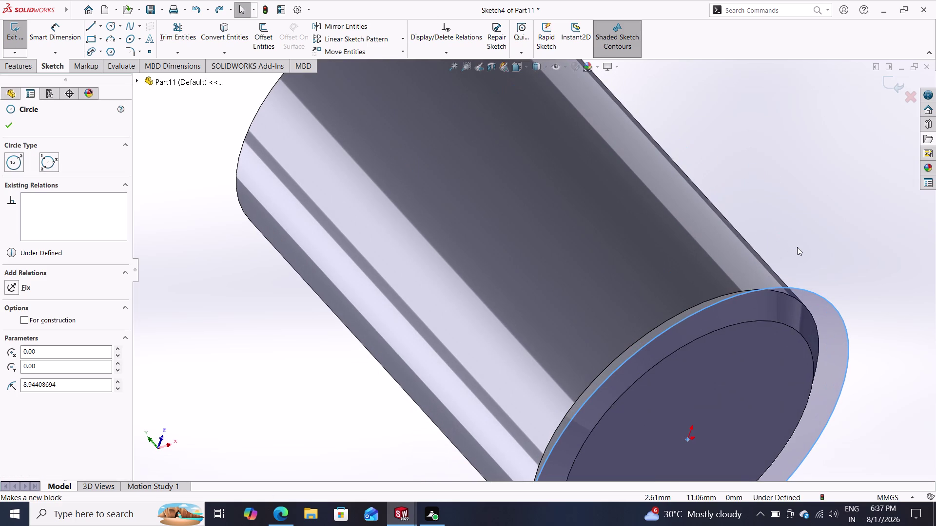
key(ctrl+z)
scroll(down, 3)
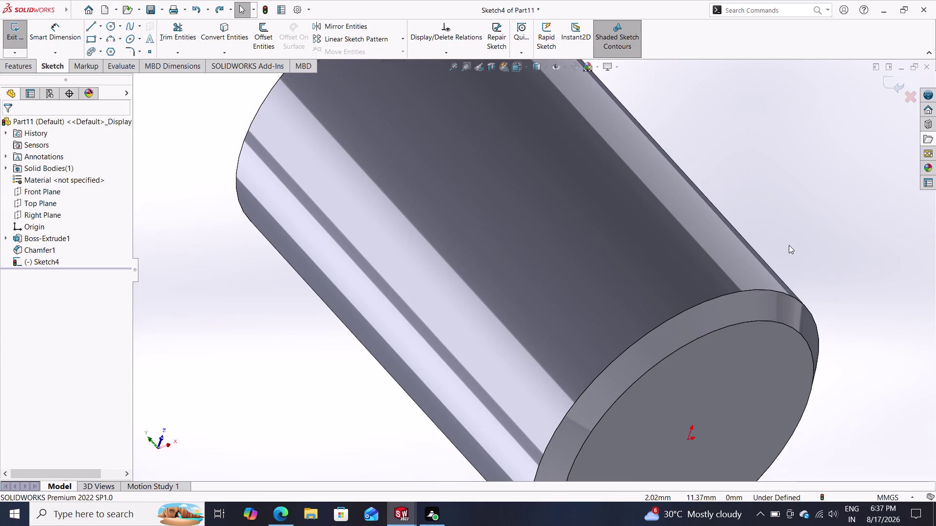
scroll(down, 3)
scroll(up, 3)
scroll(up, 3)
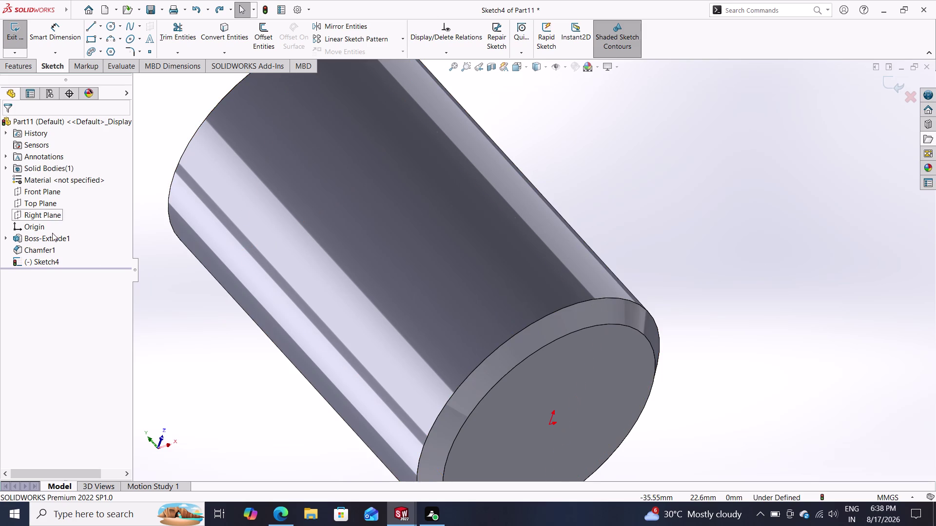
Exit Sketch4 and discard its changes, leaving Boss-Extrude1 and Chamfer1.
click(50, 250)
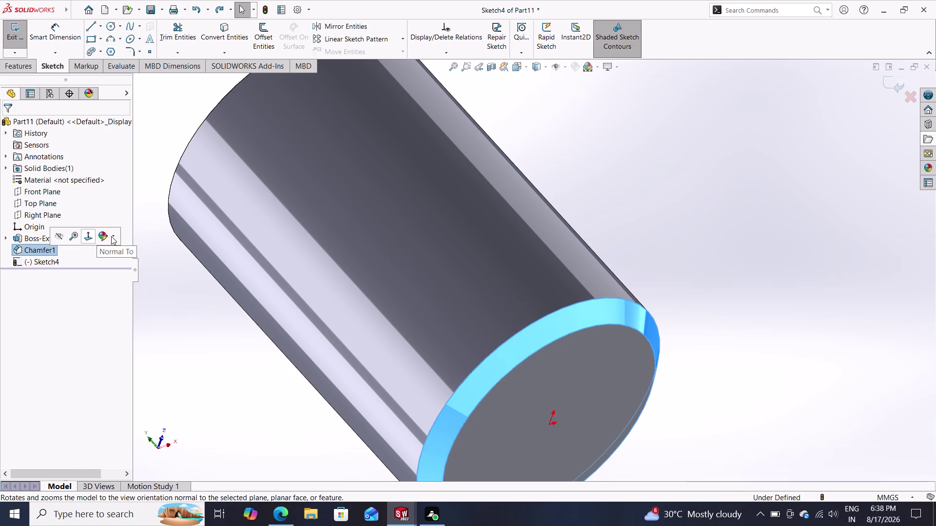
key(Escape)
click(26, 250)
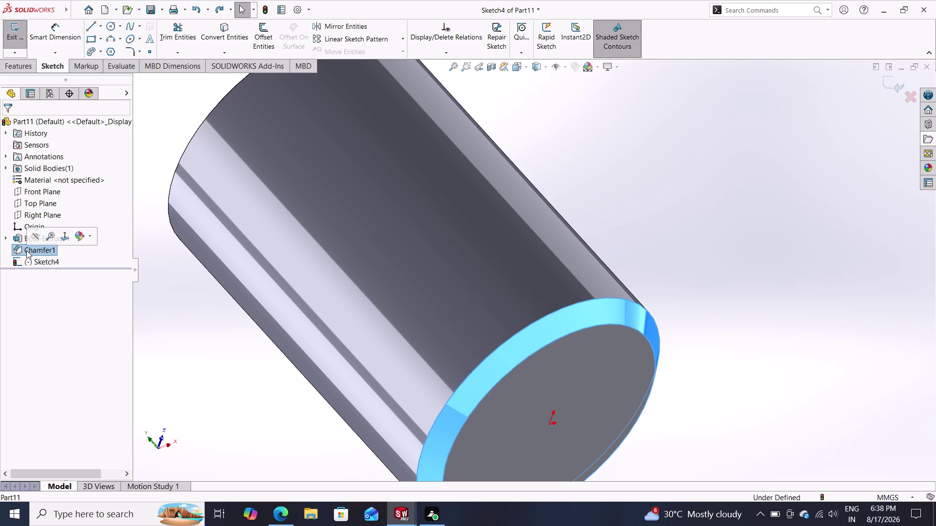
key(Escape)
key(Escape)
key(ctrl+z)
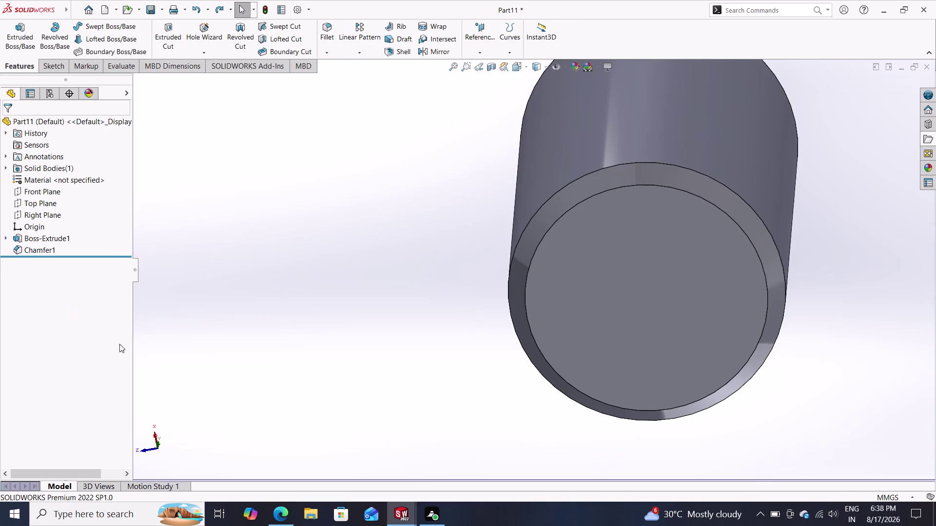
Edit Chamfer1 to a 0.5 mm distance at 45° and accept it.
click(36, 250)
click(43, 221)
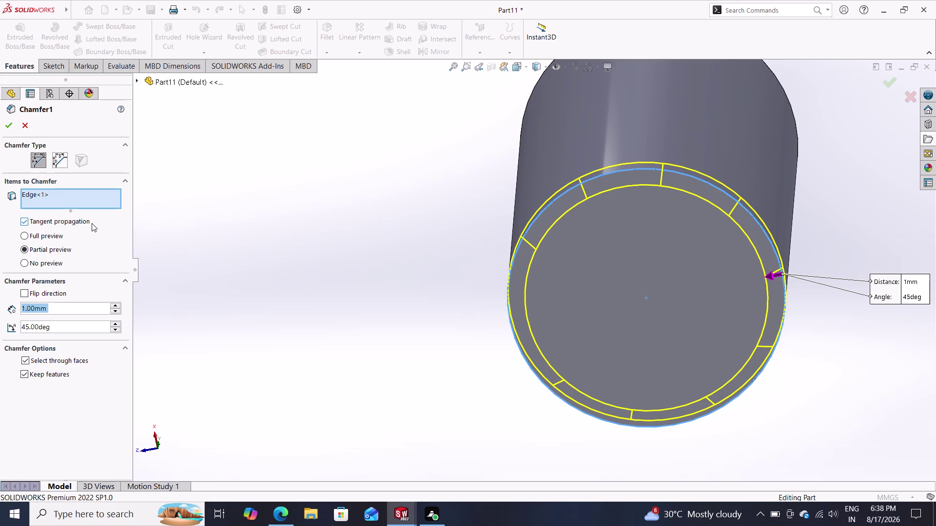
text(0.5)
key(Return)
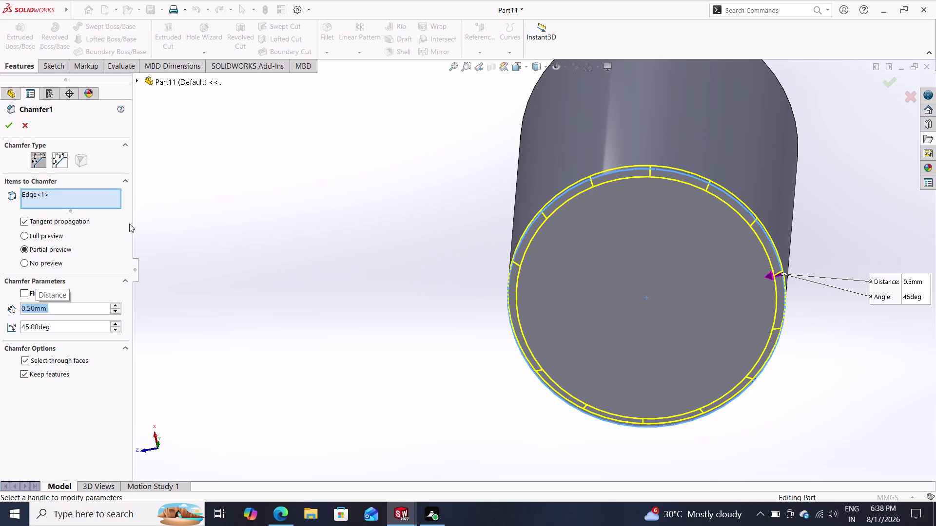
click(4, 125)
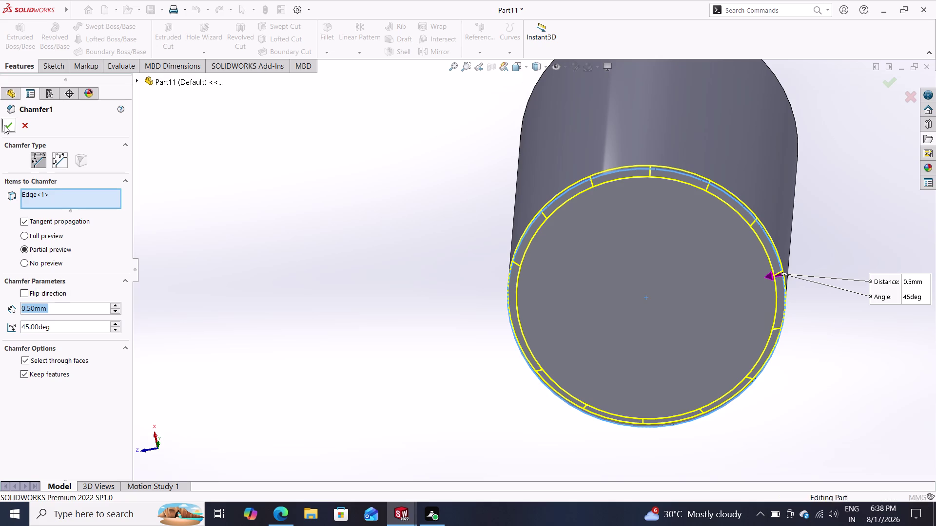
middle_drag(433, 295, 407, 318)
scroll(down, 3)
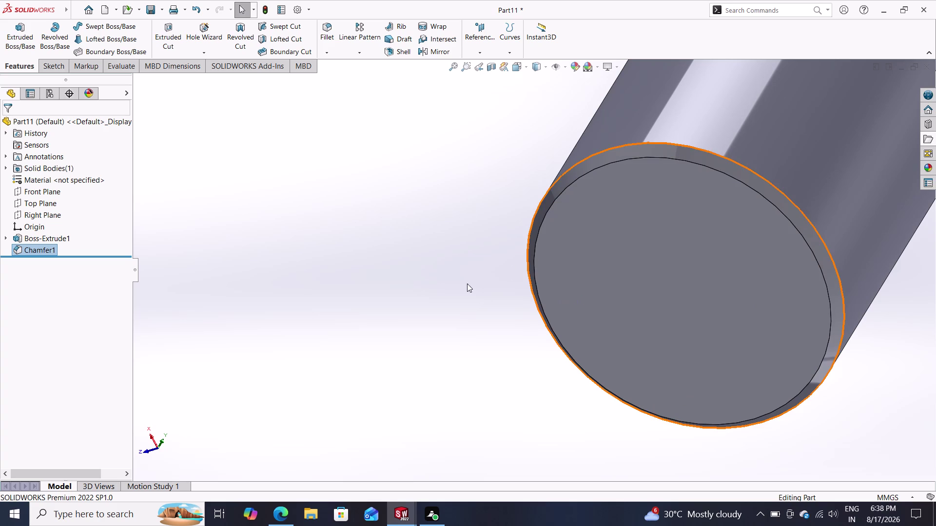
Start a sketch on the end face, begin a circle, then cancel it.
click(696, 291)
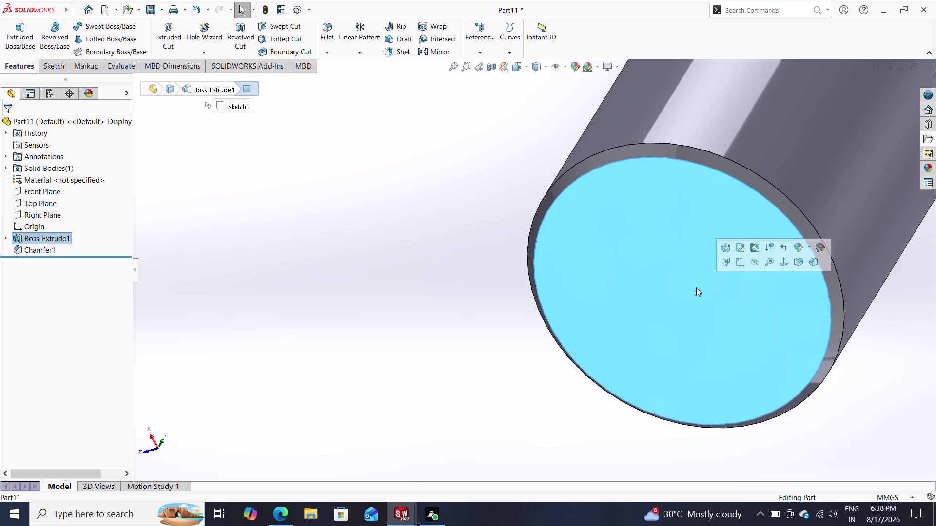
click(743, 260)
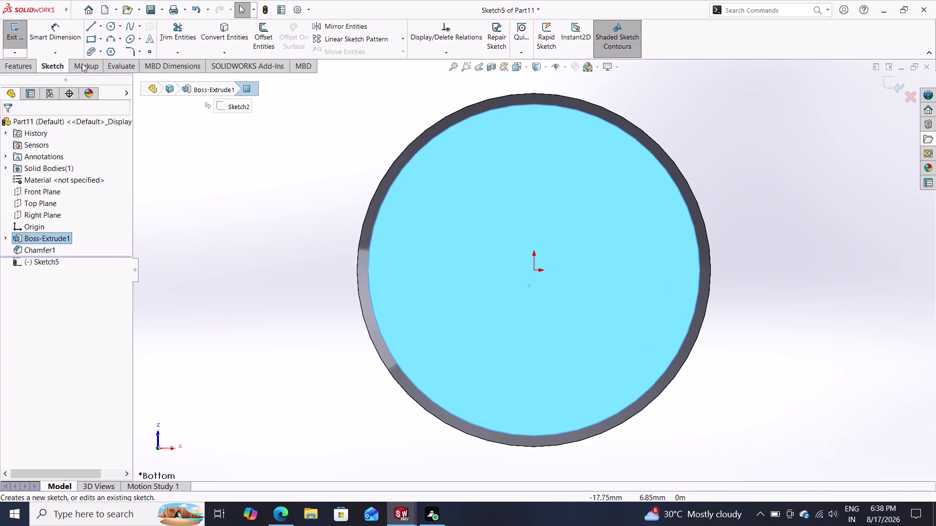
click(109, 29)
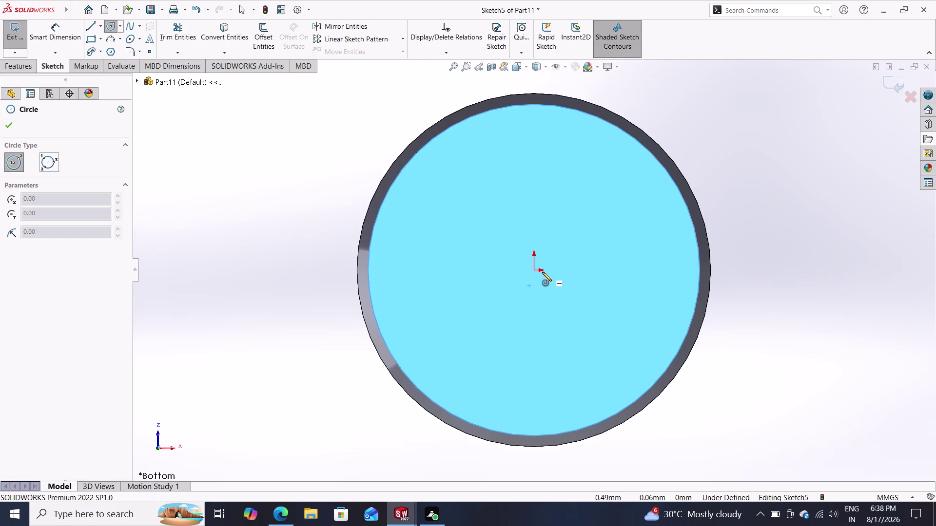
click(533, 270)
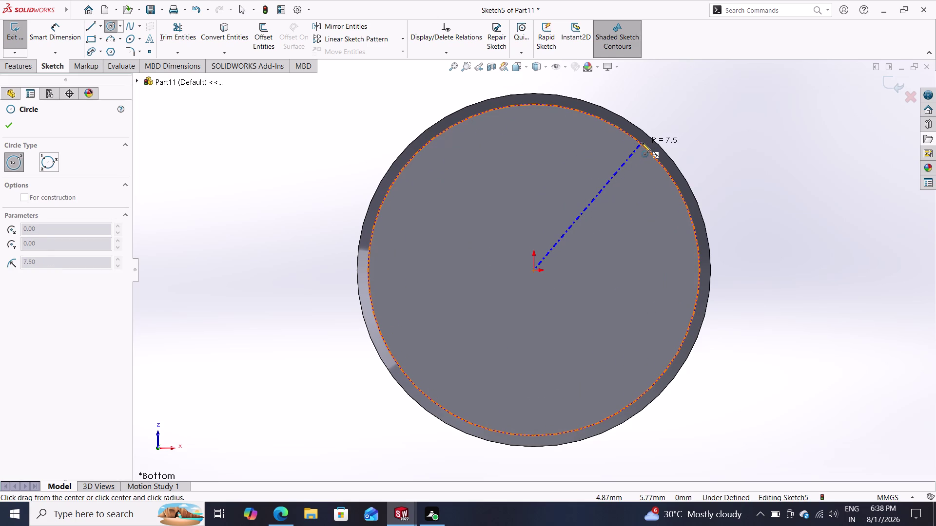
key(Escape)
key(Escape)
key(Escape)
Orbit the model to bring the cylinder's plain end face into view.
middle_drag(733, 156, 758, 222)
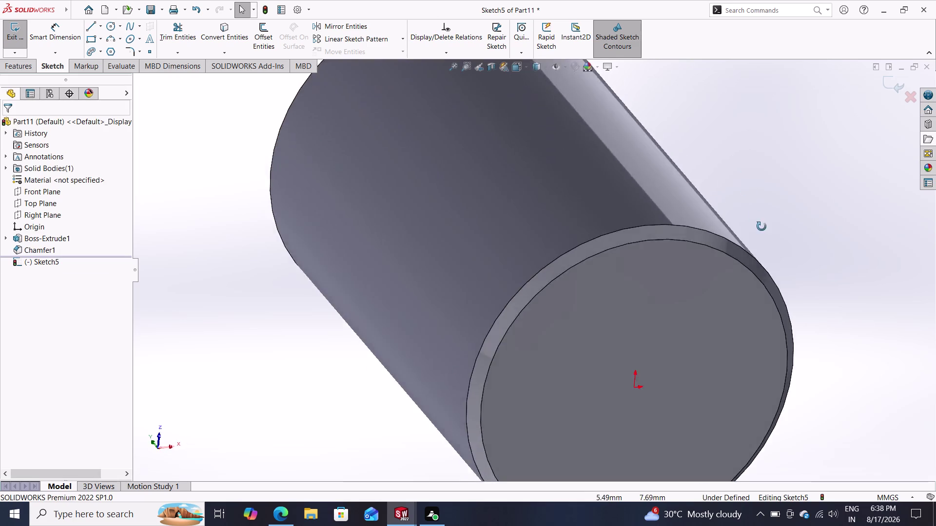
middle_drag(759, 223, 812, 300)
scroll(down, 3)
scroll(up, 3)
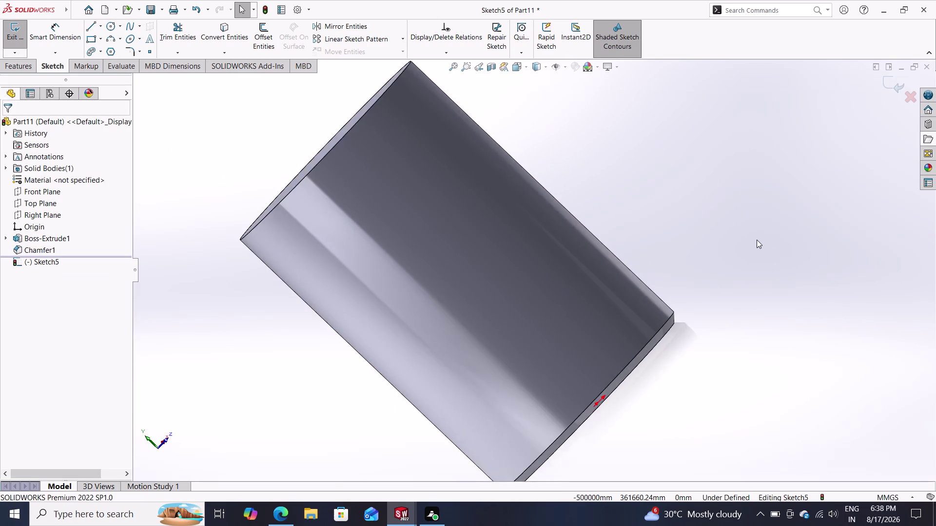
scroll(up, 3)
middle_drag(694, 231, 743, 295)
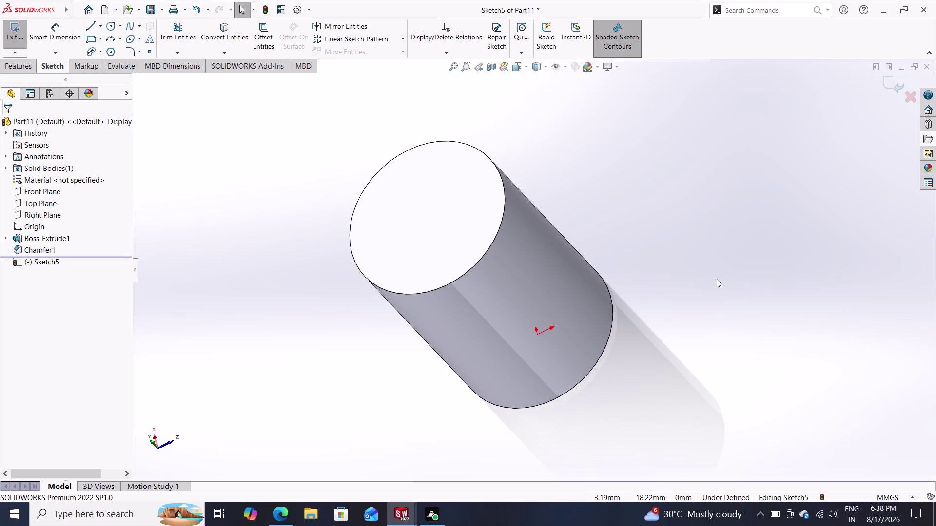
Exit the empty Sketch5 without keeping it and select the end face.
click(417, 204)
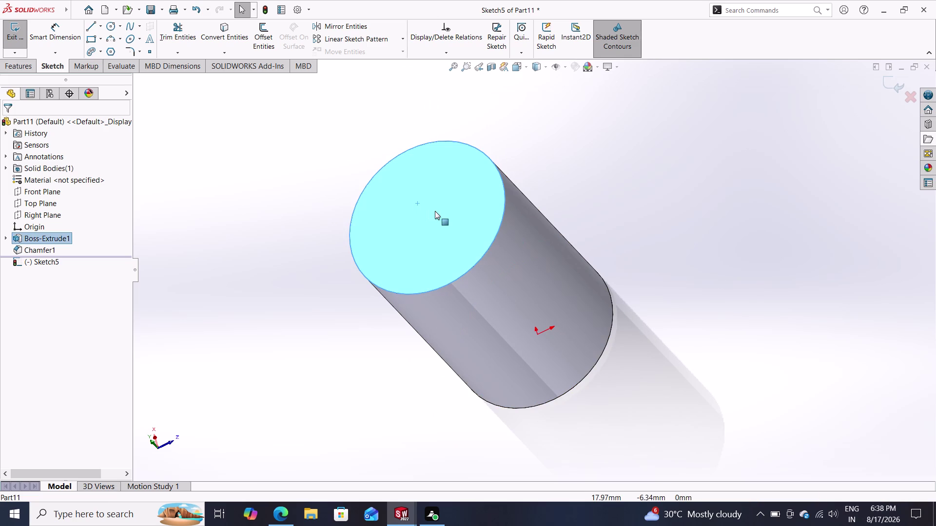
key(Escape)
key(Escape)
key(Escape)
key(Escape)
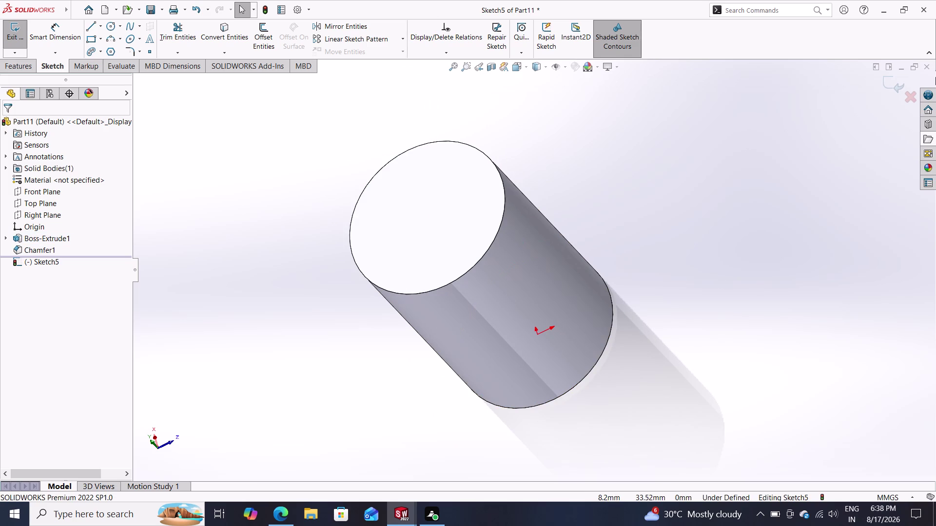
click(897, 76)
click(395, 198)
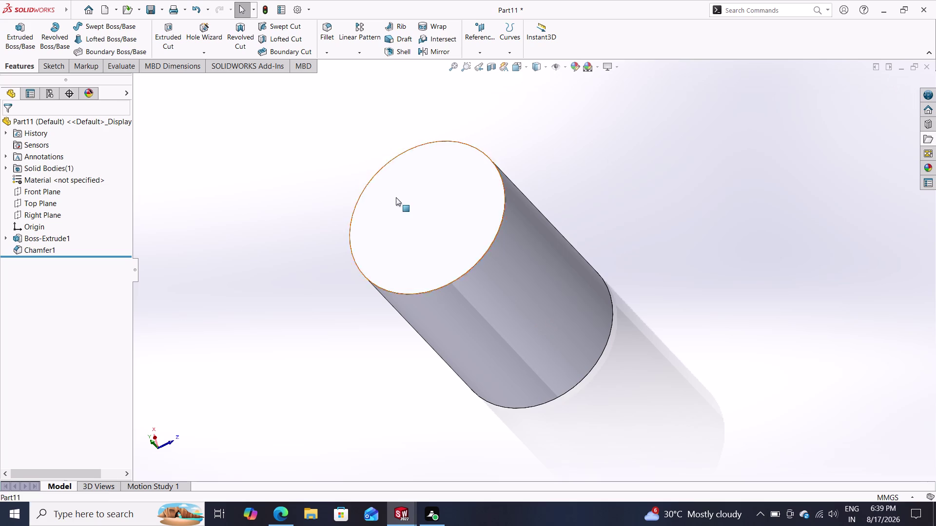
Draw a circle at the origin on the end face and dimension it 25 mm.
click(435, 168)
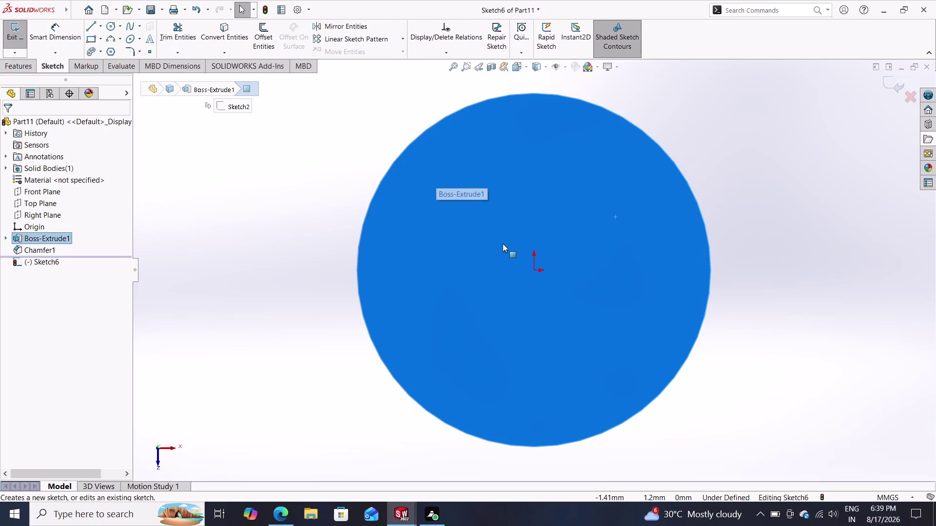
click(111, 22)
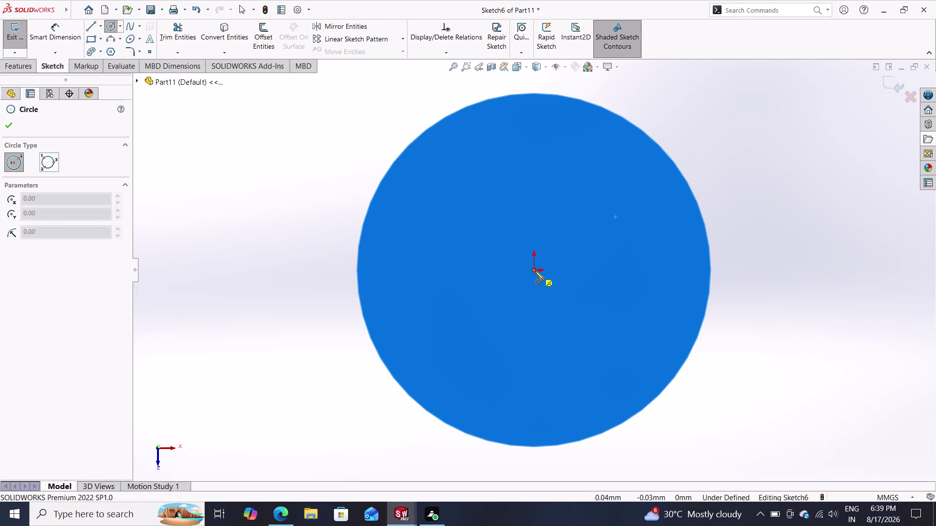
click(535, 271)
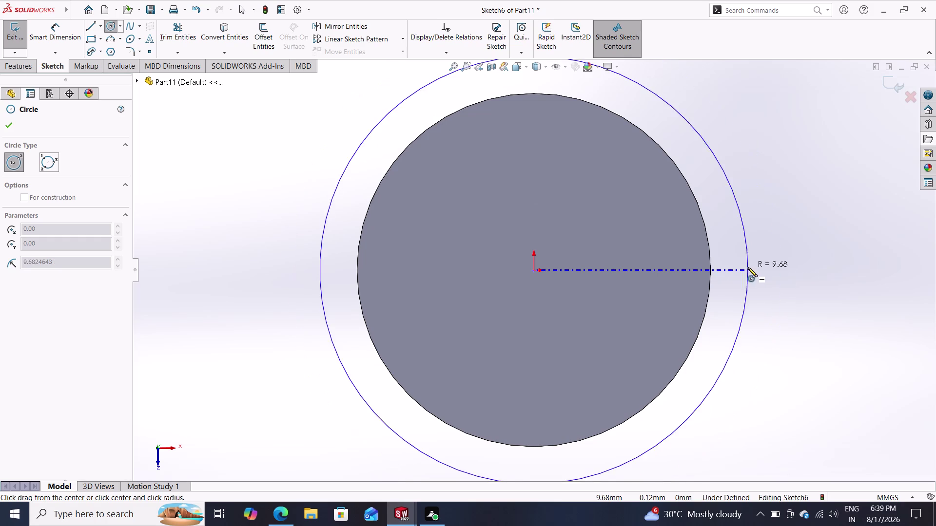
click(746, 249)
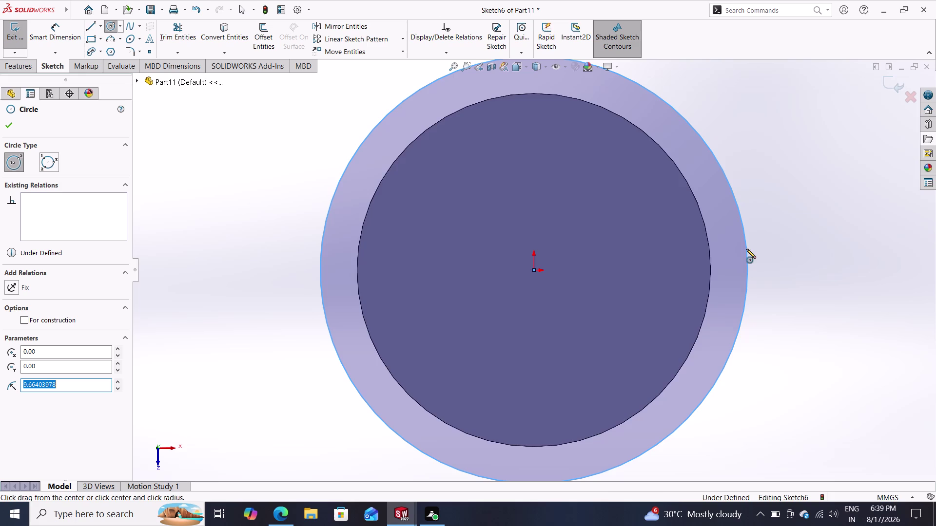
click(57, 31)
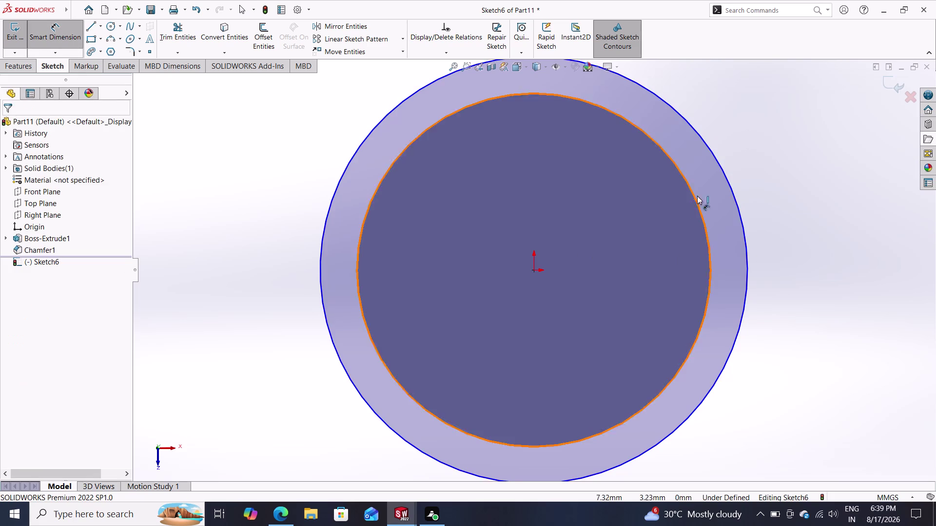
click(727, 176)
click(764, 144)
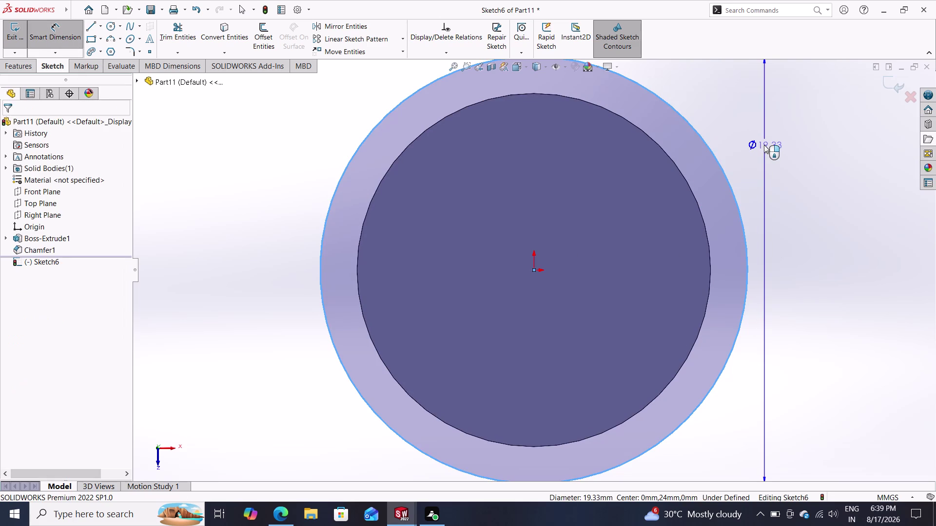
text(25)
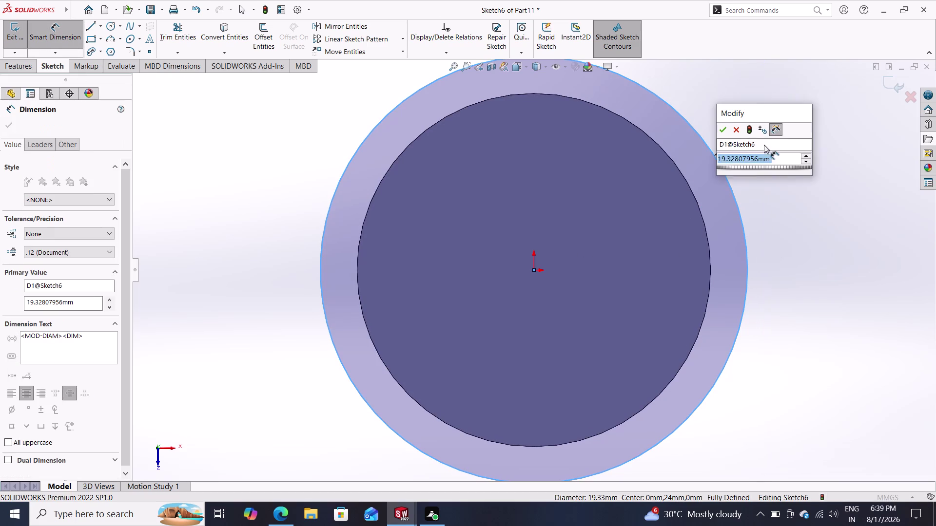
key(Return)
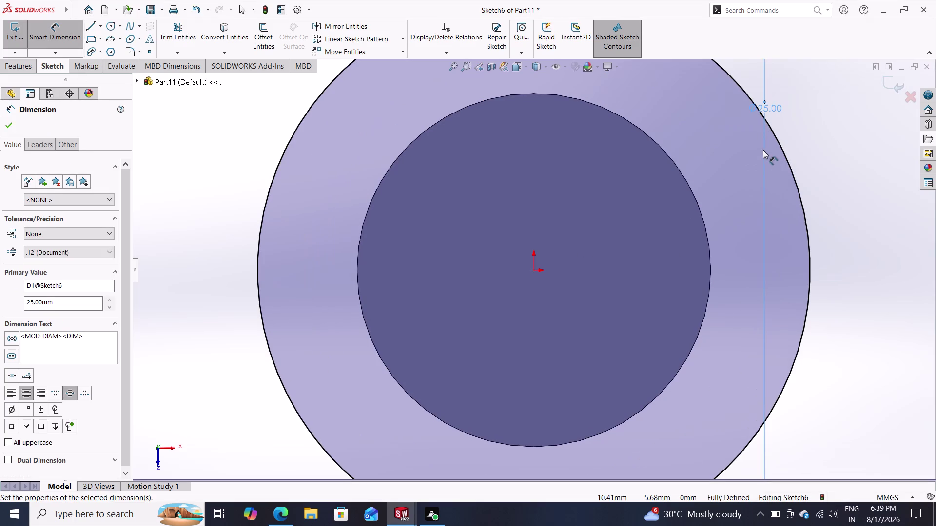
click(10, 66)
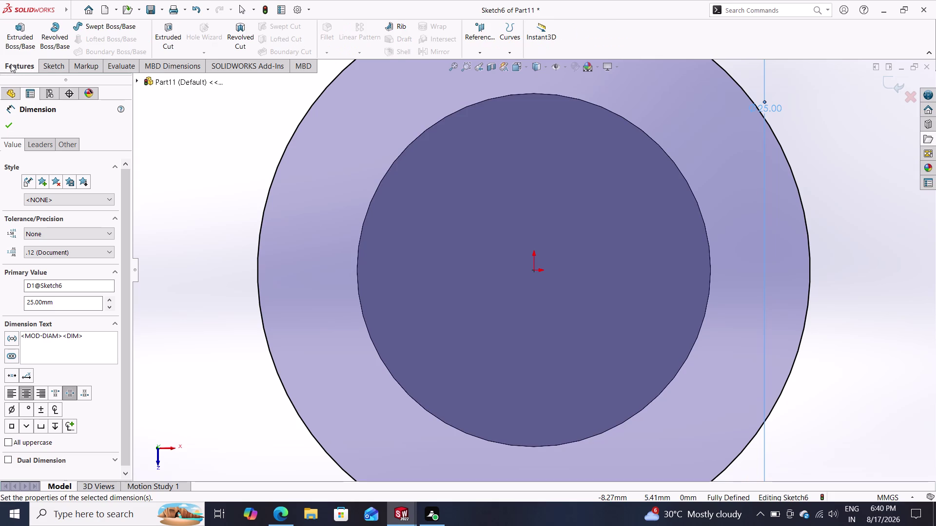
Extrude the 25 mm circle as a blind 5 mm flange, creating Boss-Extrude2.
double_click(26, 33)
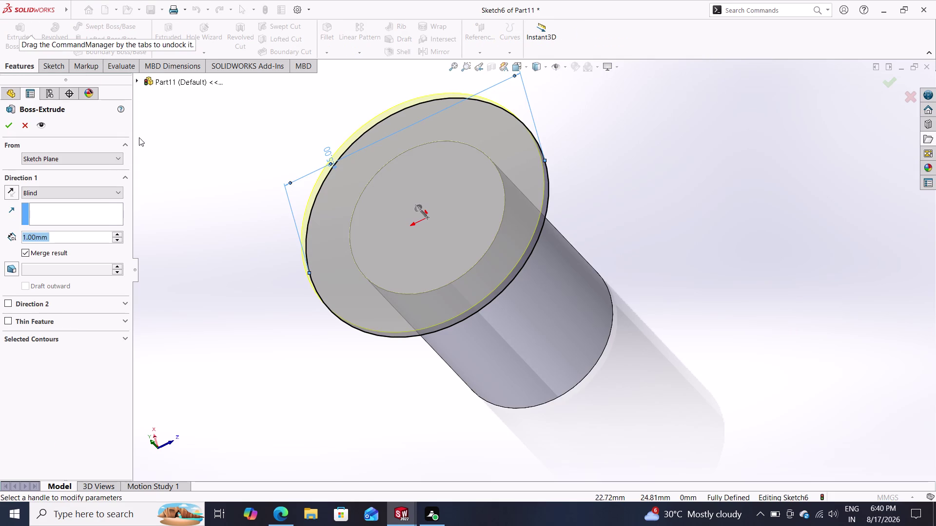
key(5)
key(Return)
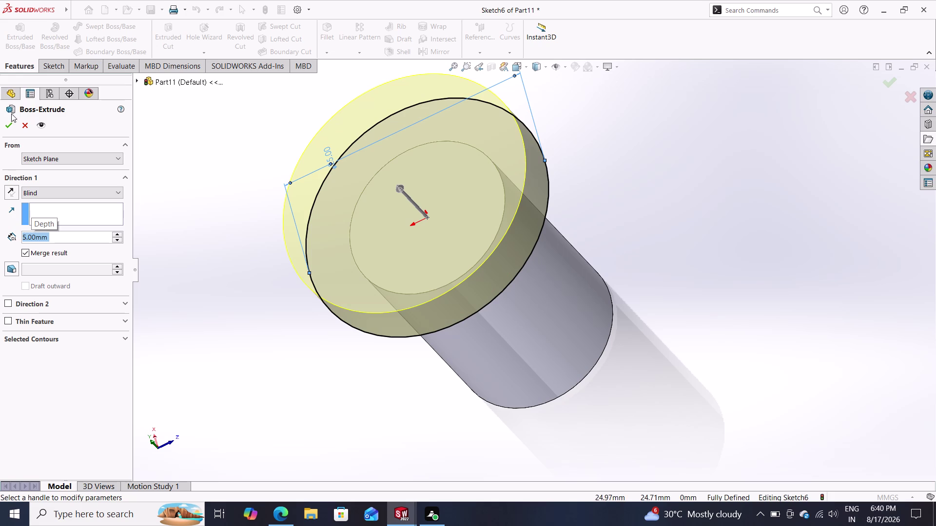
click(2, 126)
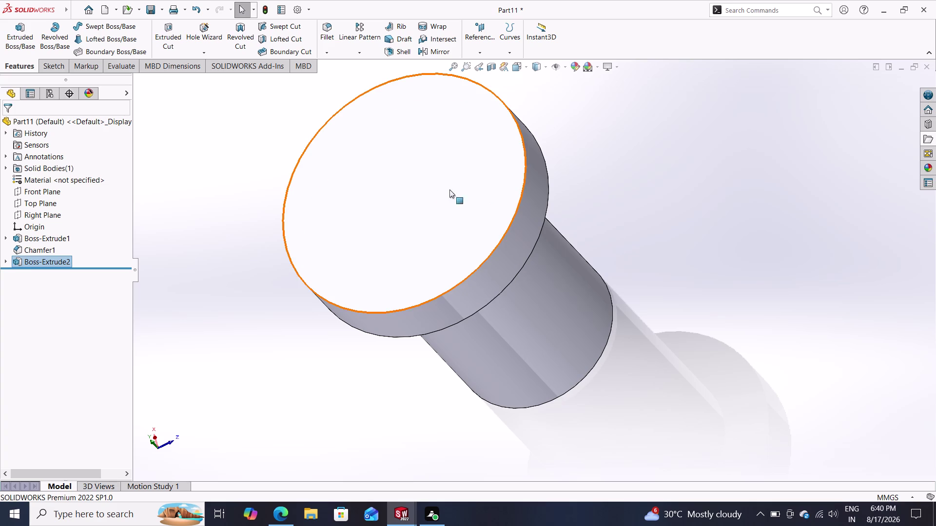
Start a sketch on the flange face and draw a centre-radius circle at the origin.
click(423, 183)
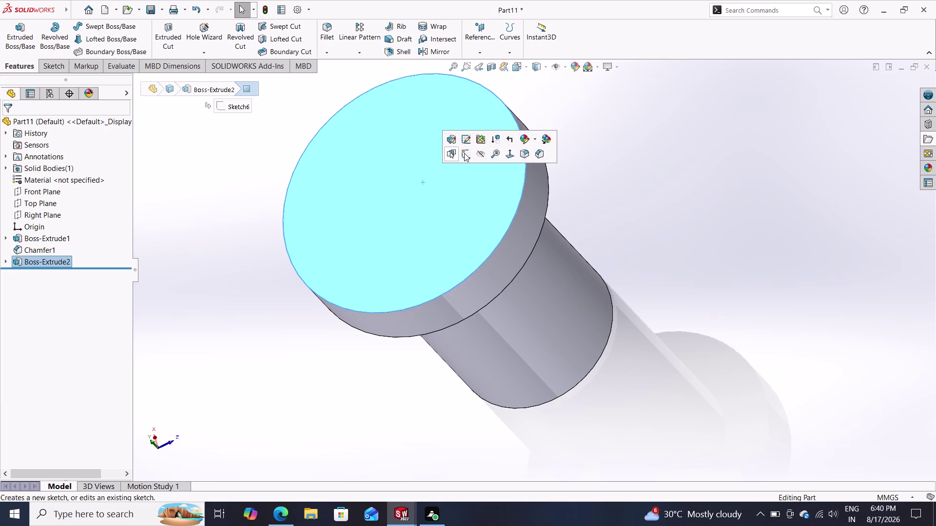
click(464, 153)
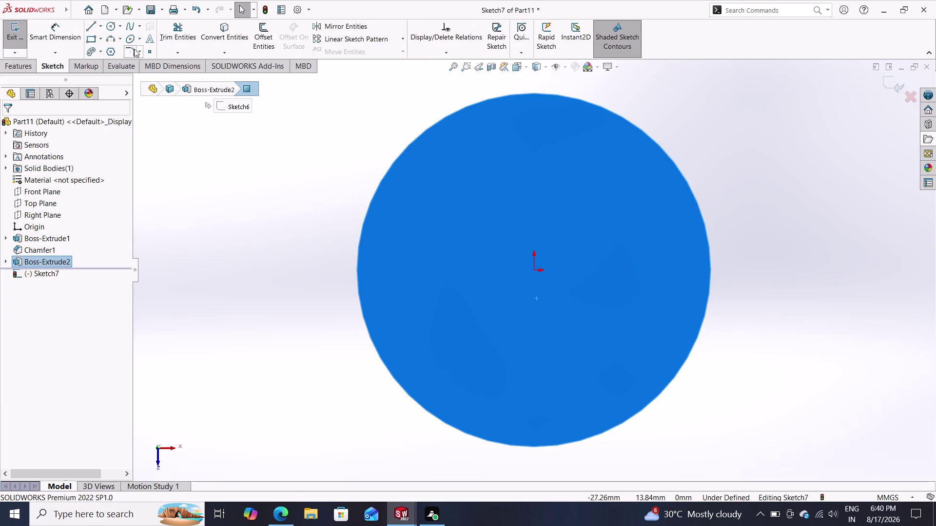
click(113, 20)
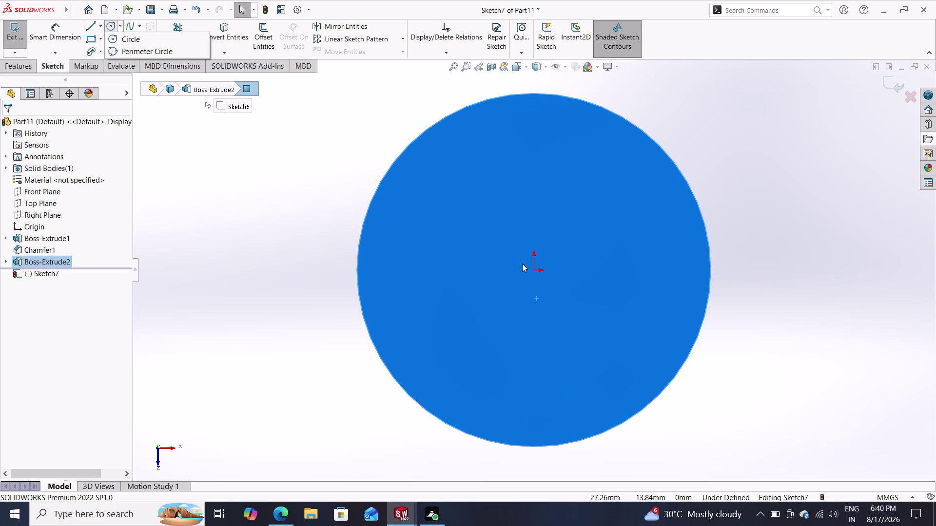
click(170, 42)
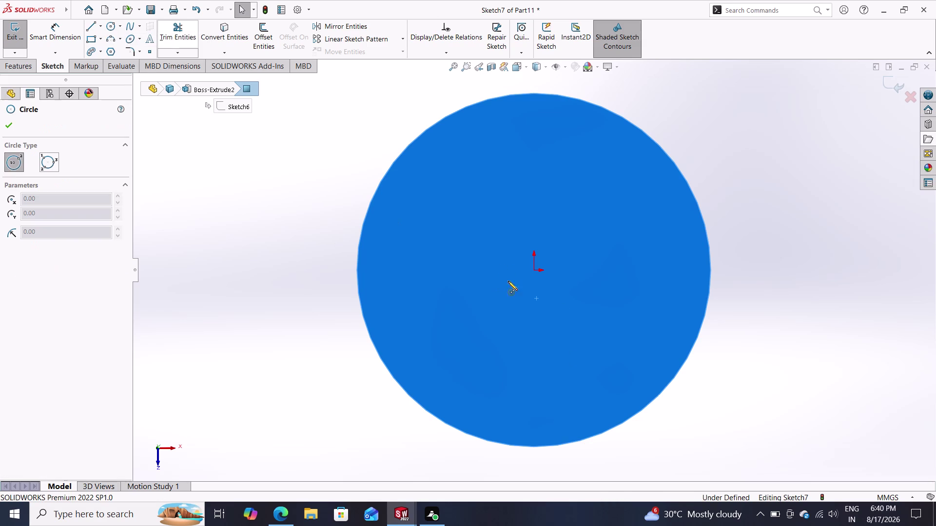
double_click(534, 270)
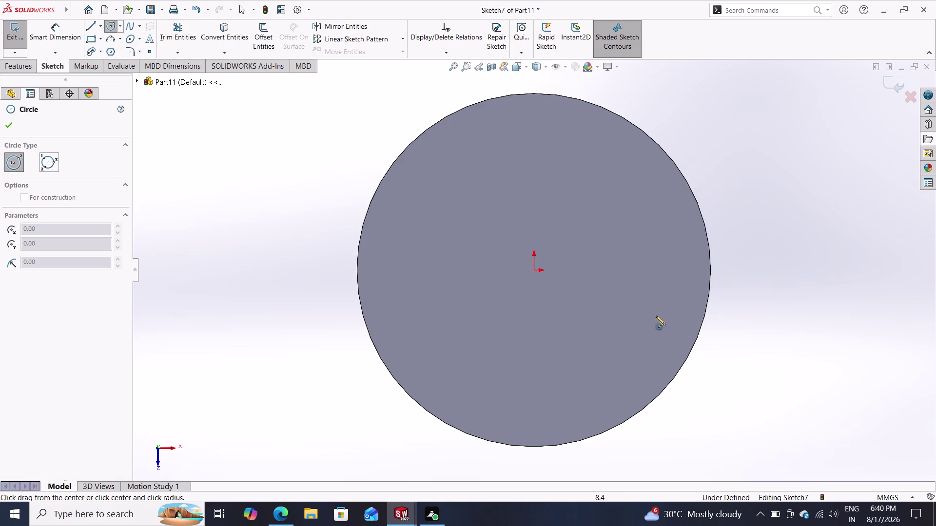
click(533, 270)
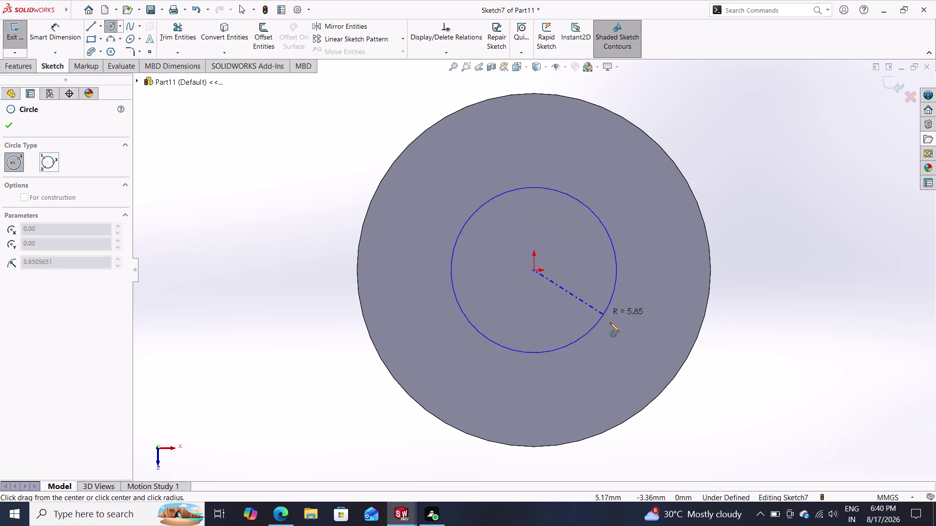
click(633, 361)
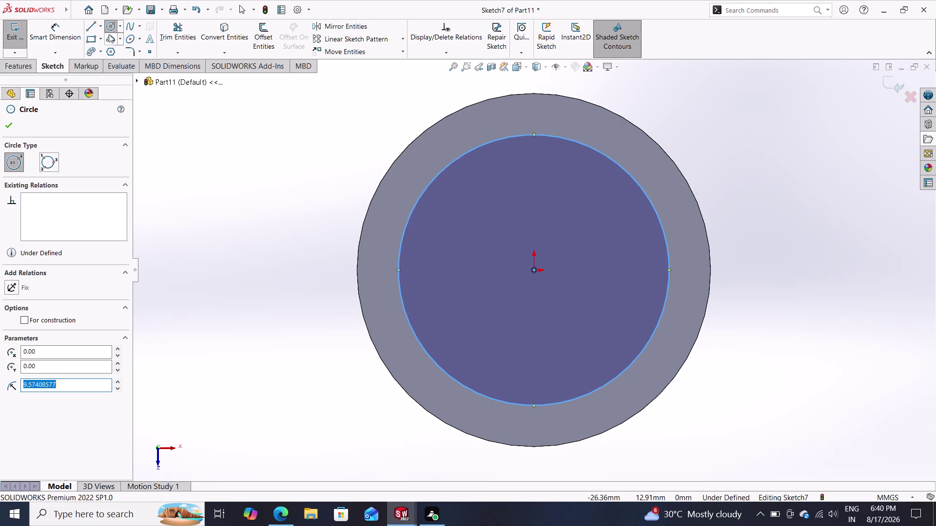
Dimension the inner circle to 16 mm diameter.
click(57, 30)
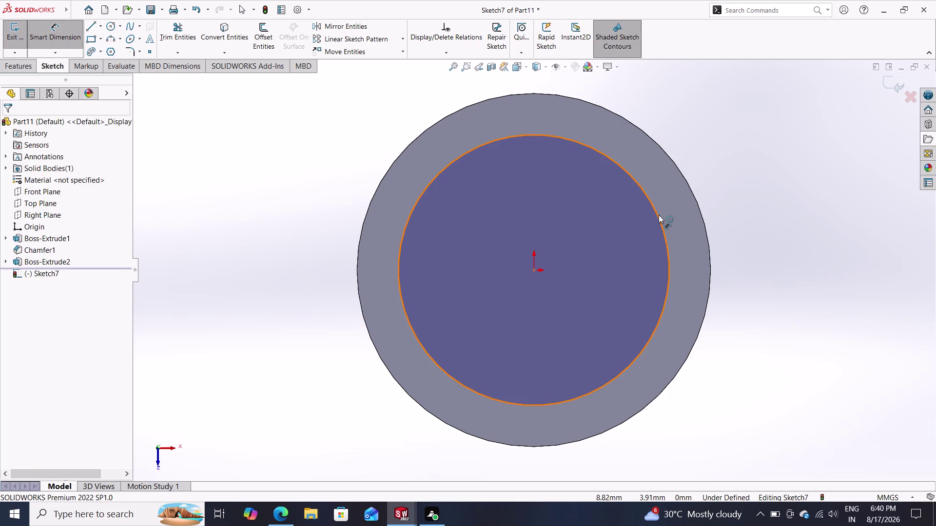
click(658, 215)
click(758, 191)
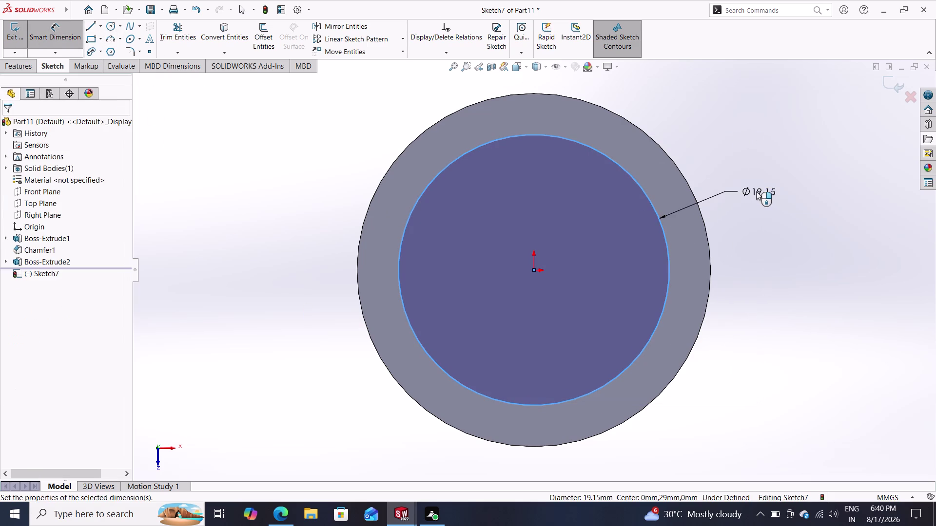
text(16)
key(Return)
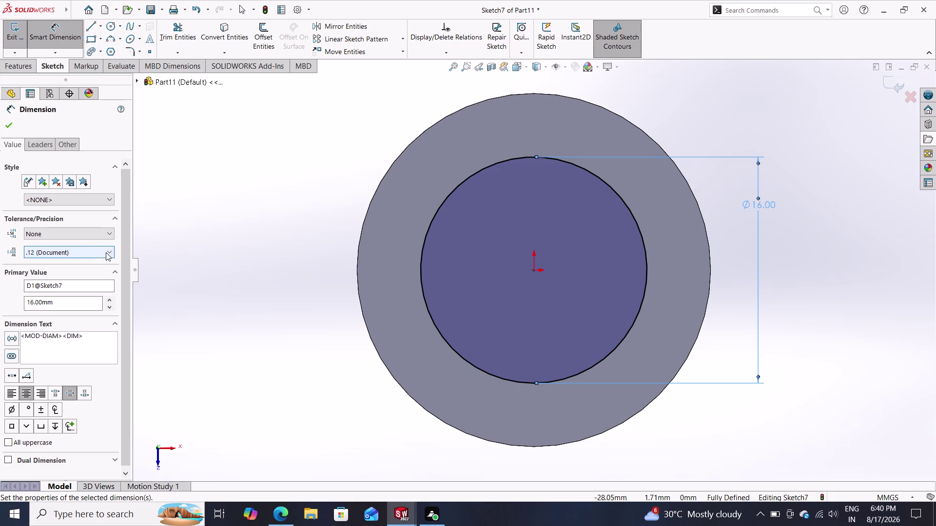
click(10, 124)
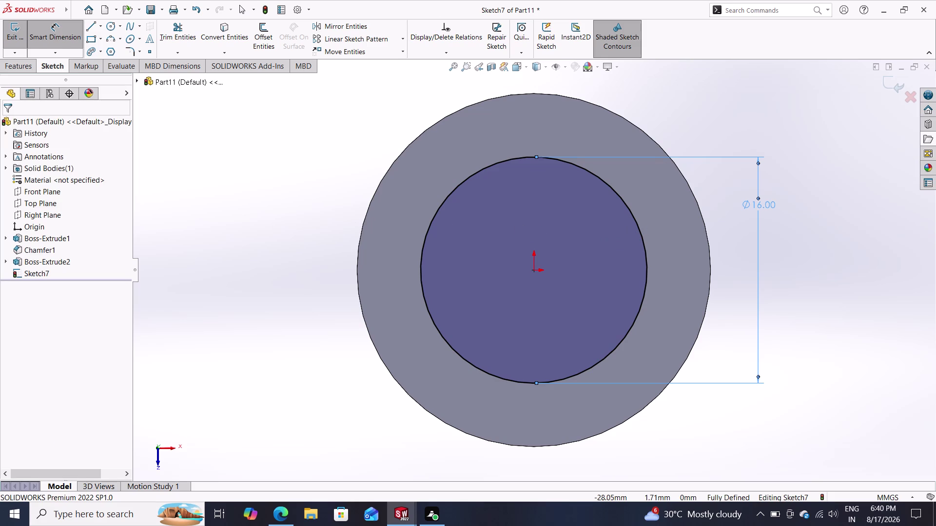
click(24, 66)
click(21, 35)
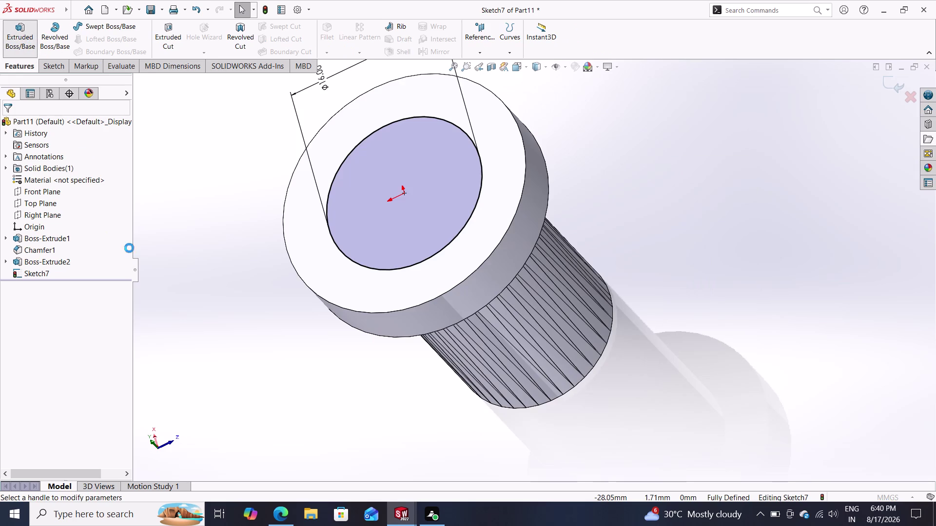
Set the blind extrusion depth to 9 mm and accept Boss-Extrude3.
text(2)
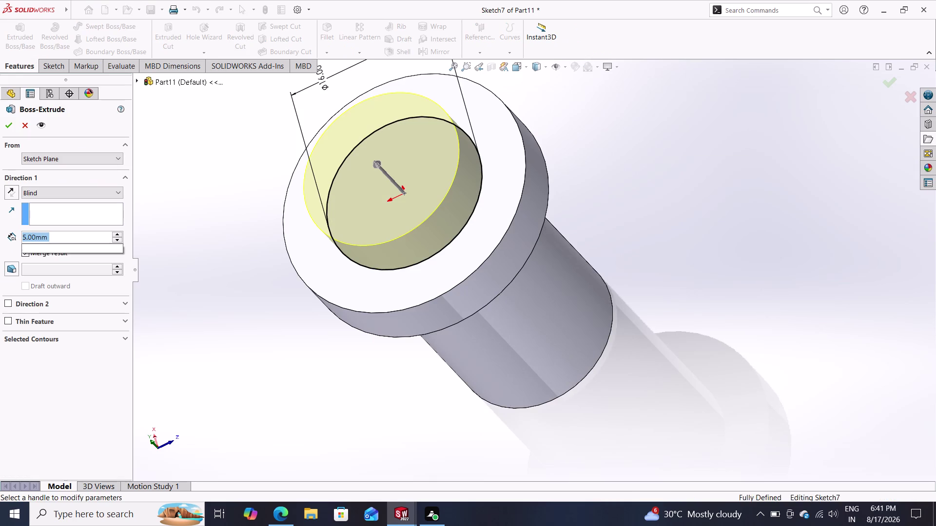
text(5-16)
key(Return)
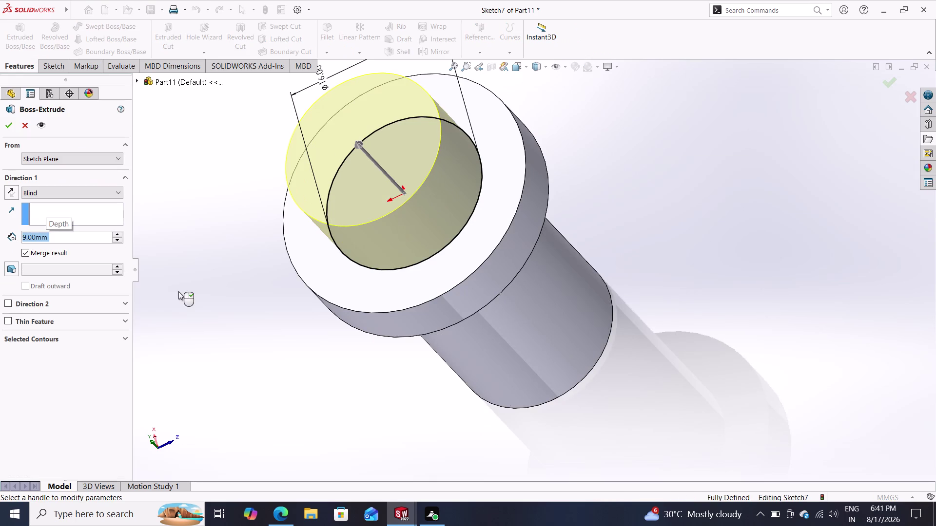
double_click(10, 122)
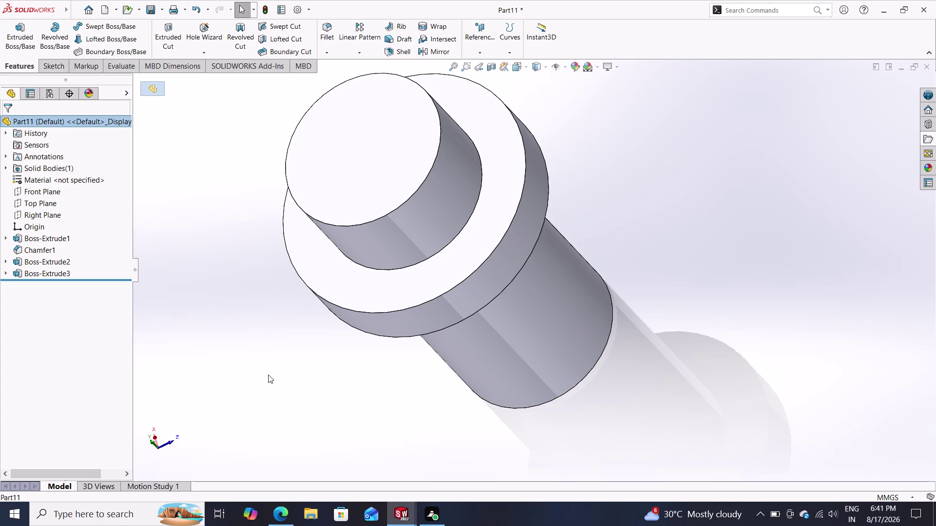
click(357, 142)
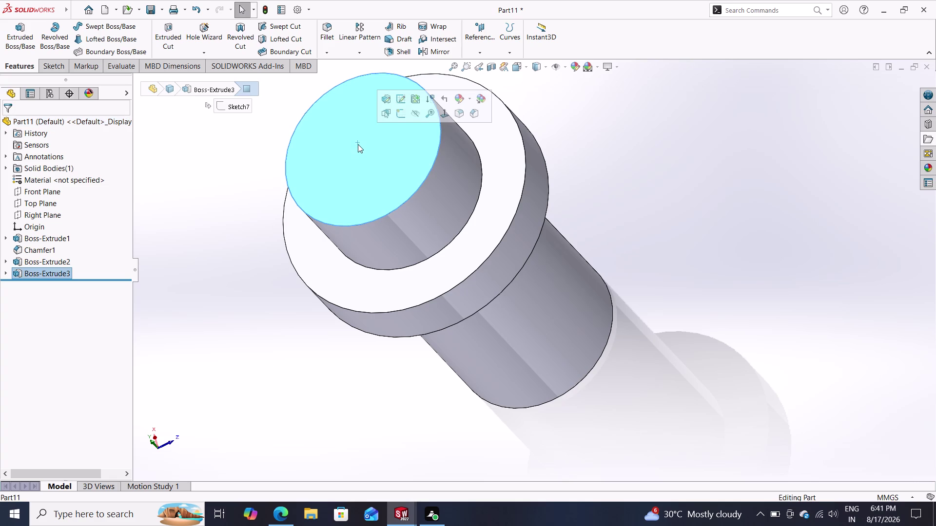
Start a sketch on the boss end face and draw a centre rectangle at the origin.
click(399, 112)
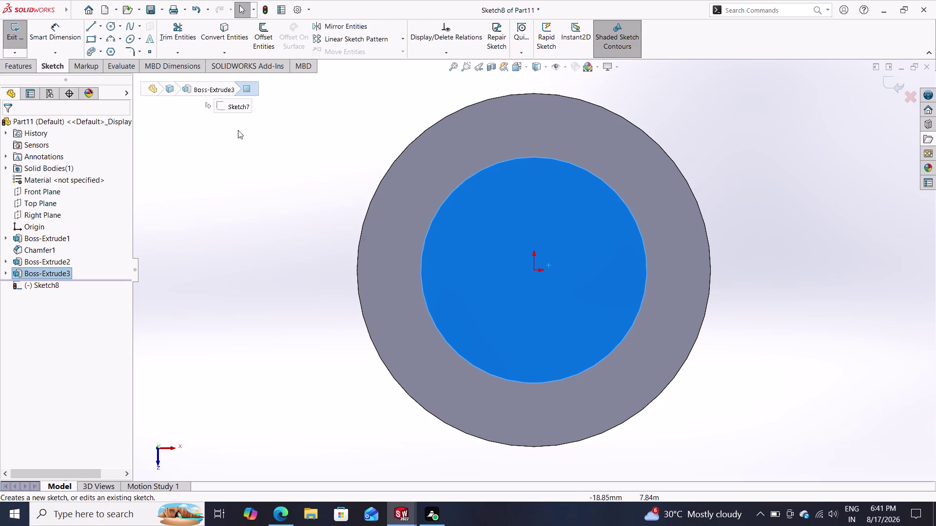
click(102, 44)
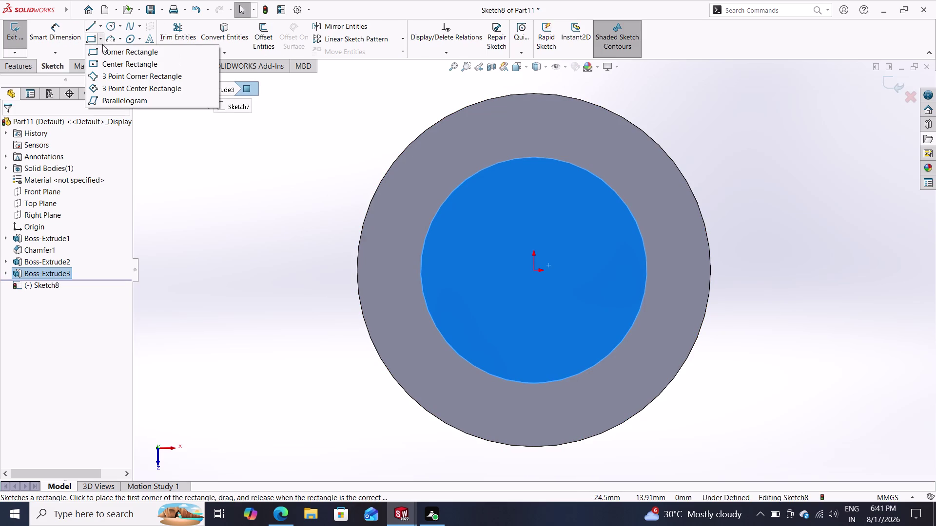
click(120, 64)
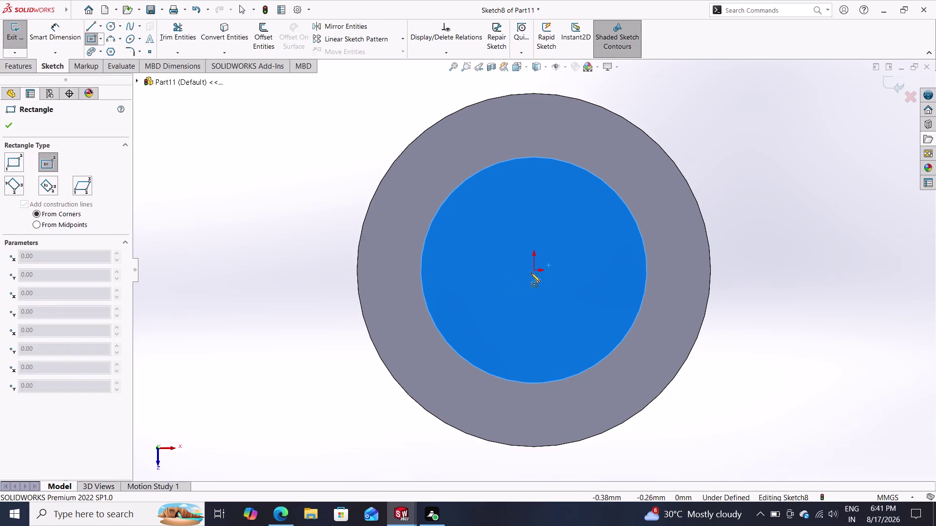
click(533, 271)
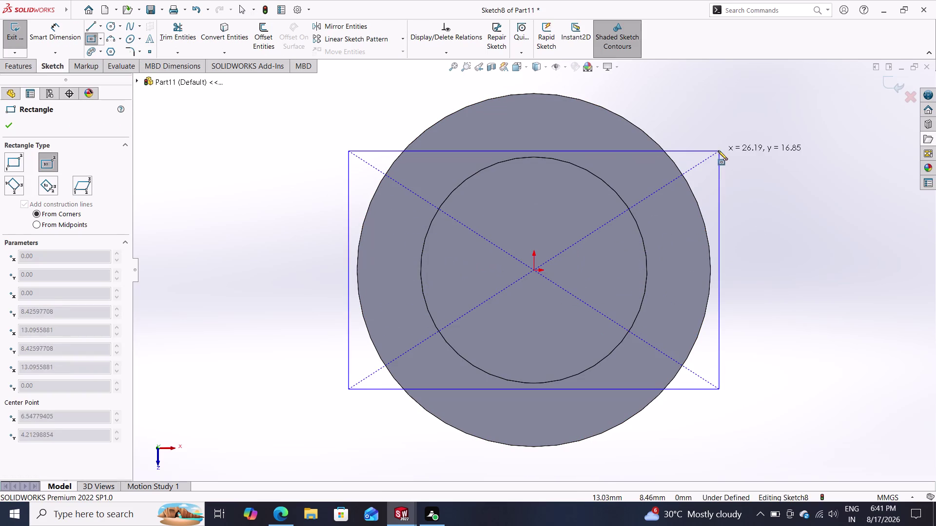
click(722, 144)
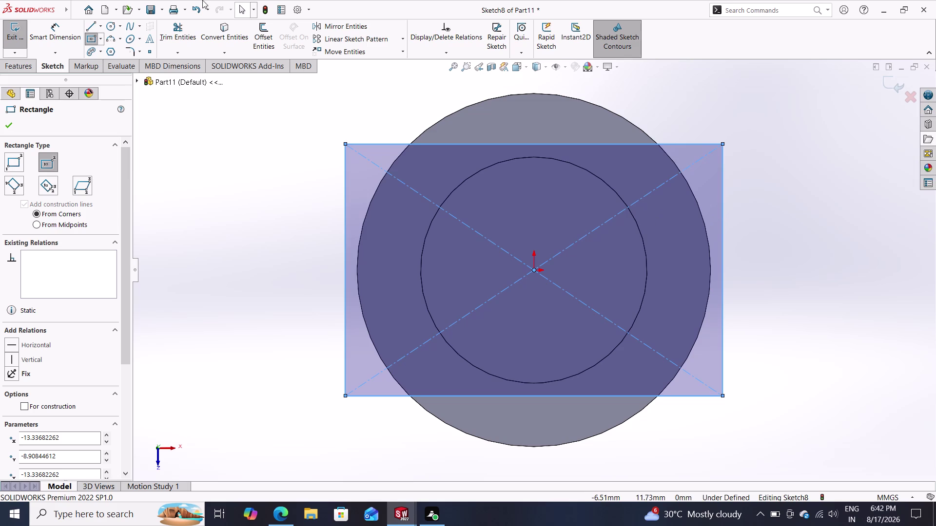
Add a 16 mm dimension to the rectangle, then undo to remove it.
click(53, 25)
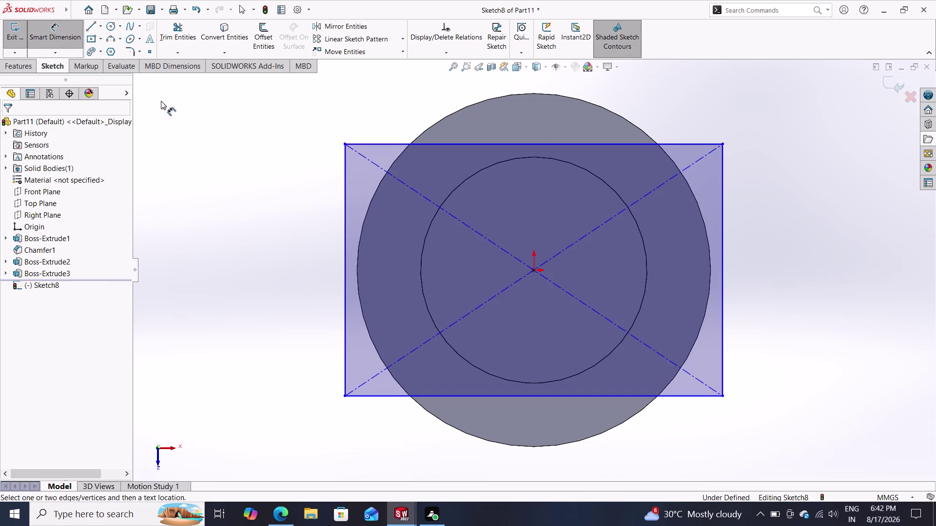
click(541, 143)
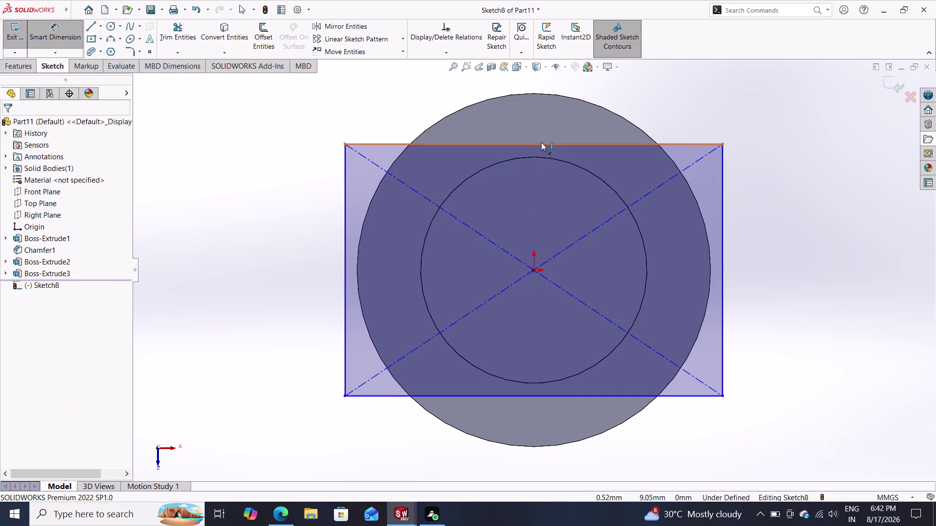
click(535, 92)
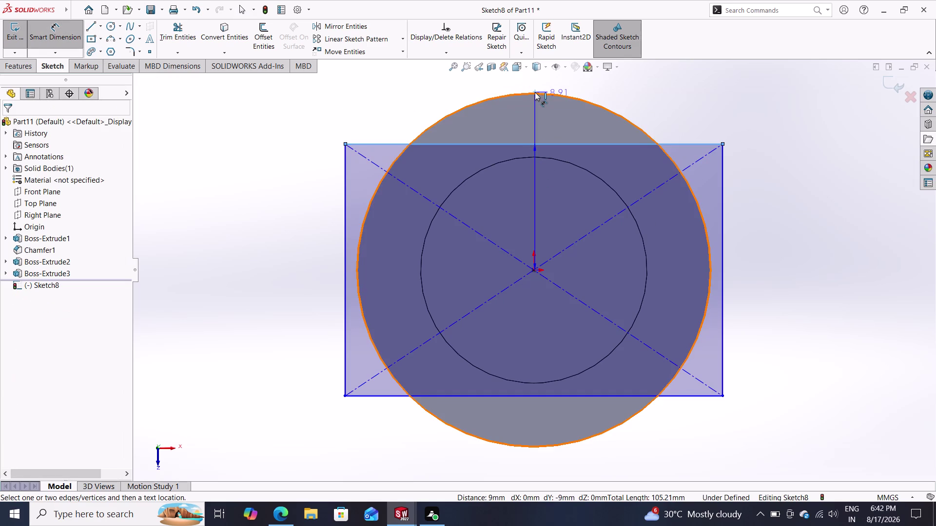
text(16)
key(Return)
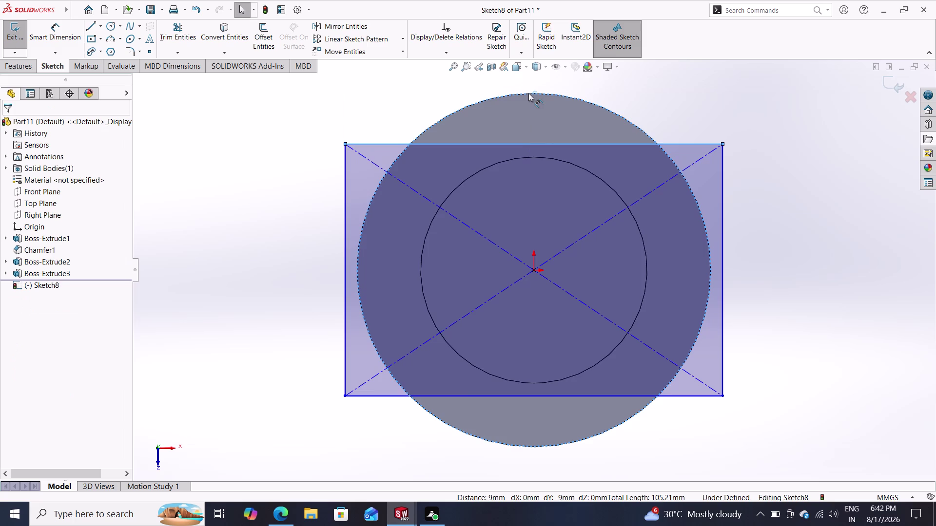
click(536, 146)
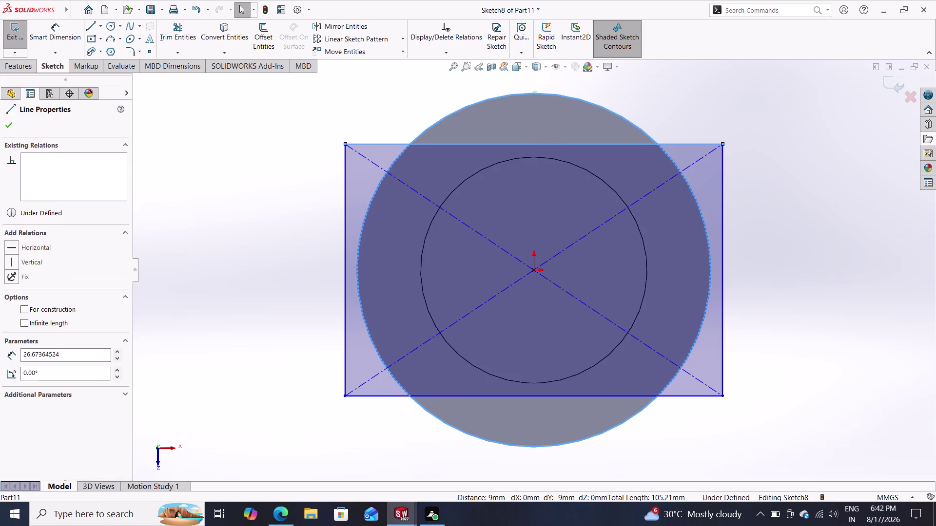
key(ctrl+z)
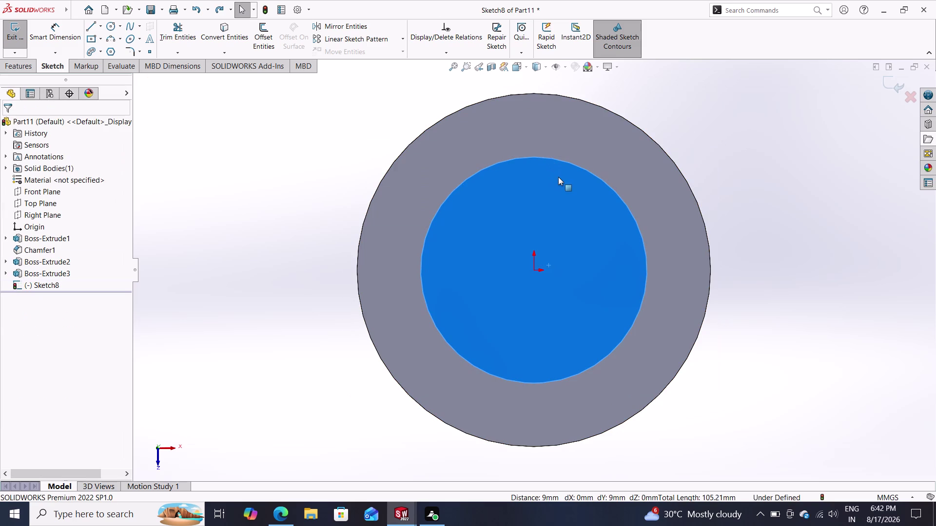
key(Escape)
key(Escape)
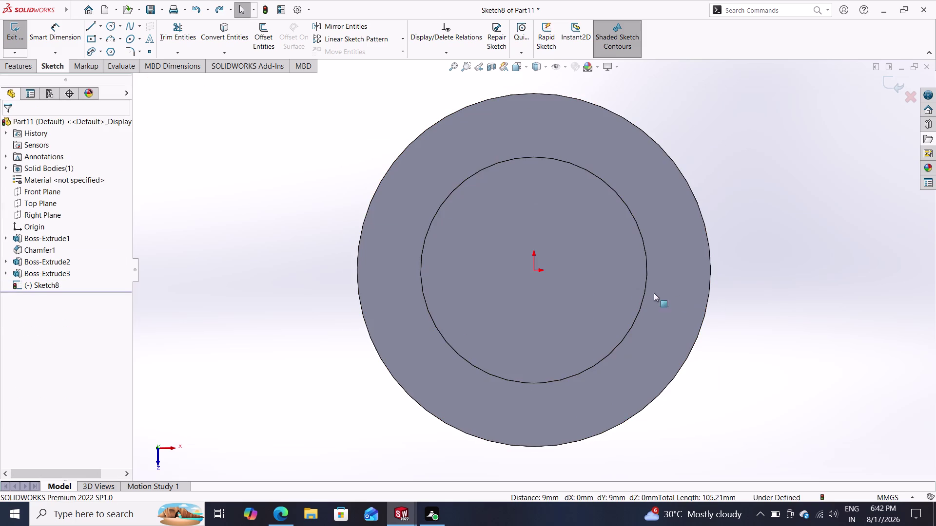
click(91, 38)
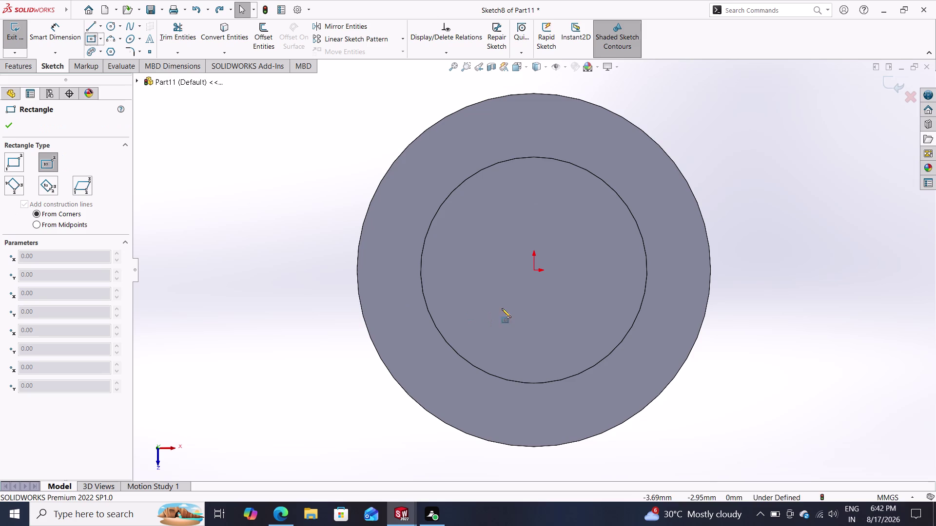
Draw a center rectangle from the origin on the boss end face.
middle_drag(765, 271, 765, 275)
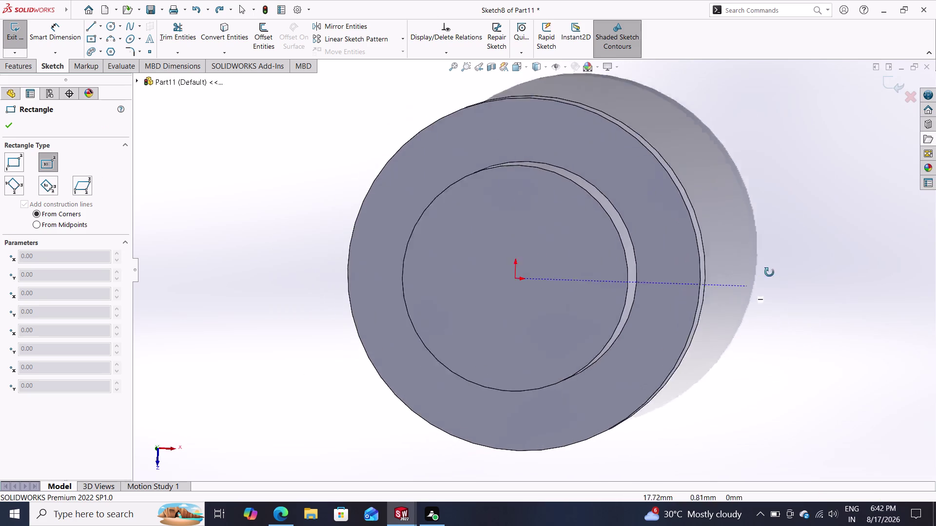
middle_drag(765, 275, 770, 272)
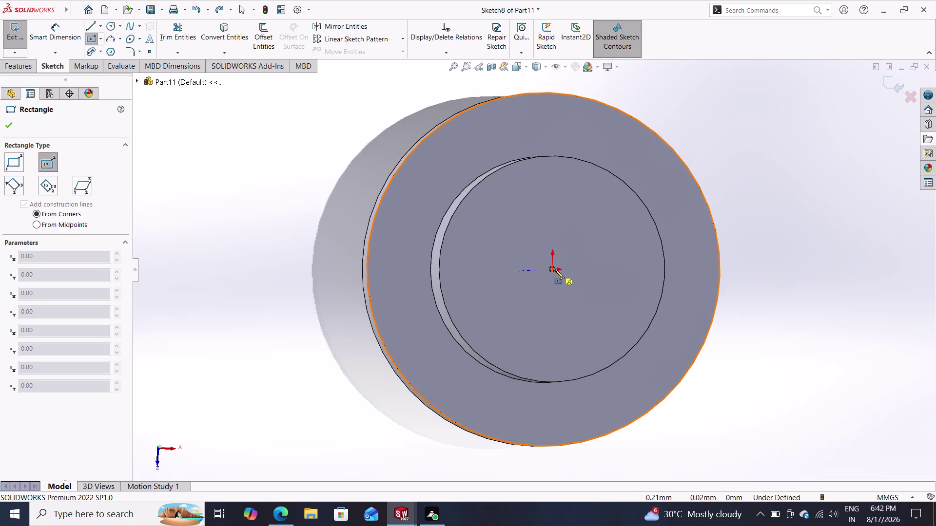
click(554, 270)
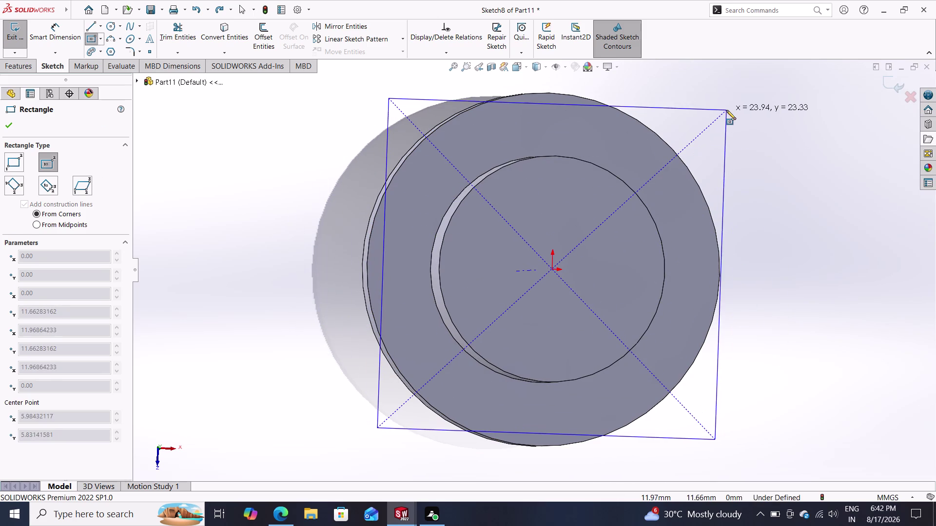
click(726, 110)
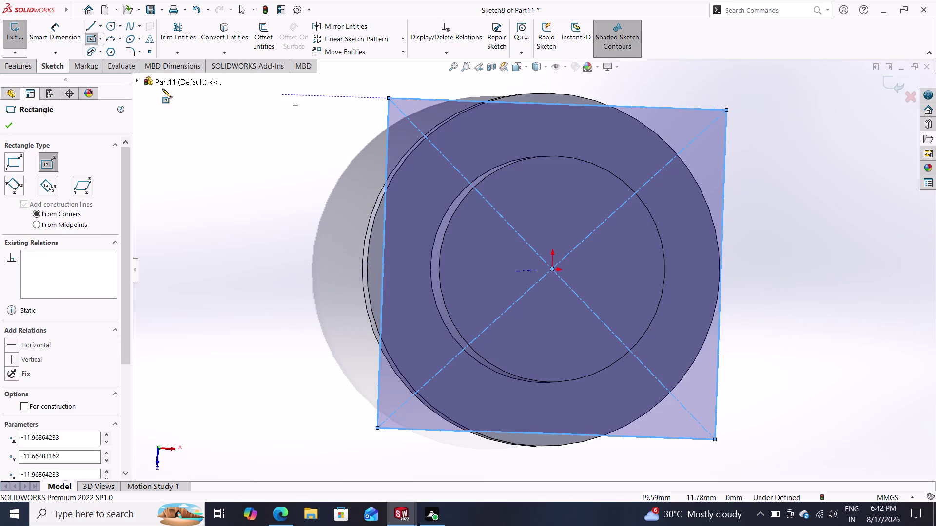
Dimension the rectangle's top and right edges to 16 mm each.
click(56, 29)
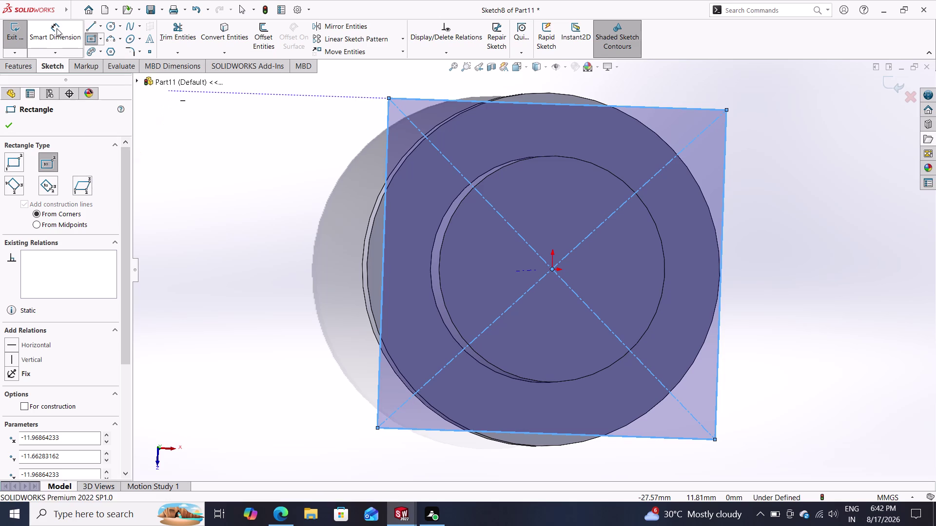
click(407, 98)
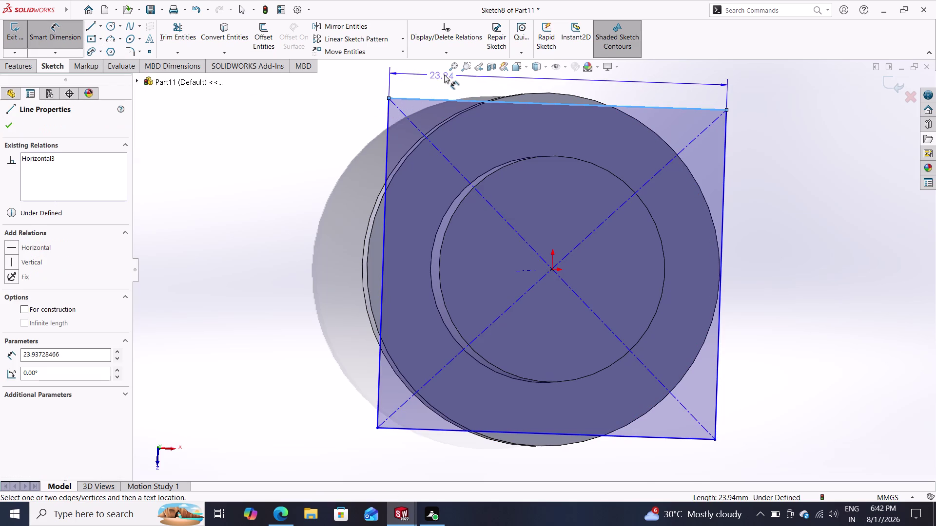
click(445, 73)
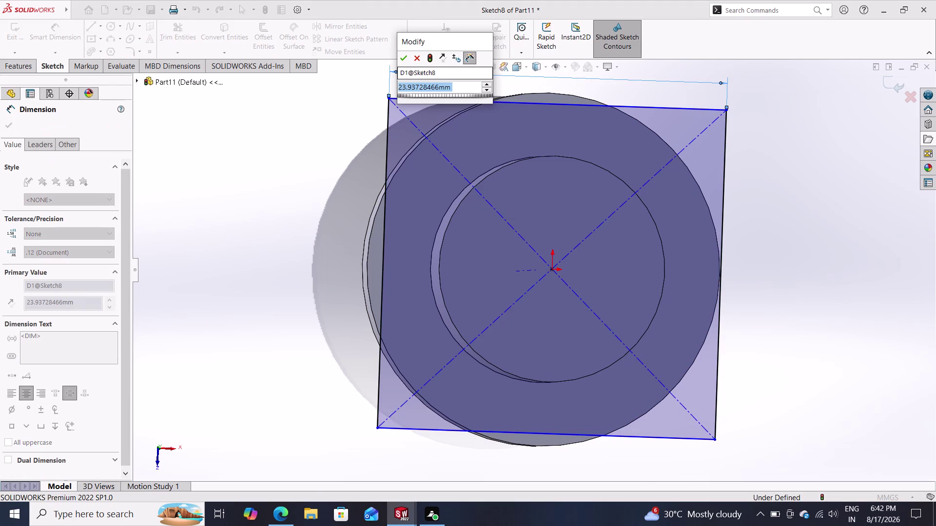
text(16)
key(Return)
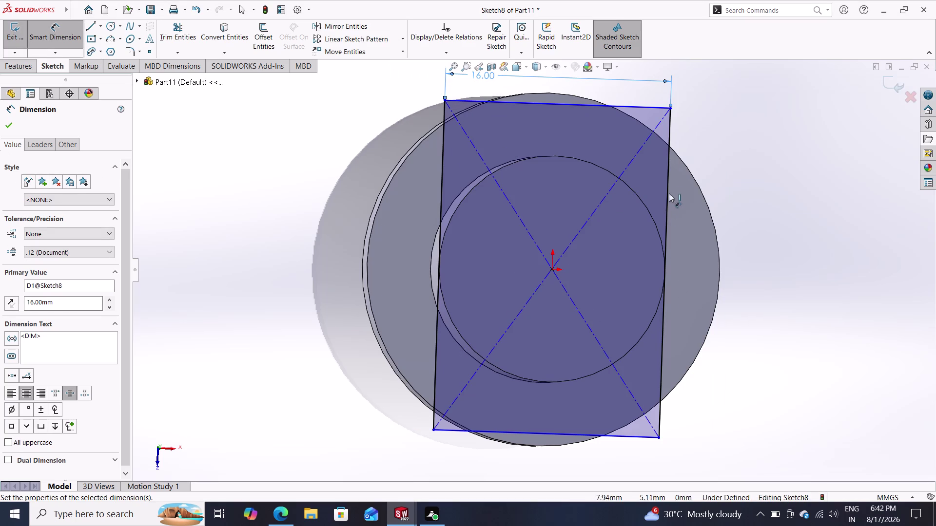
click(666, 196)
click(784, 235)
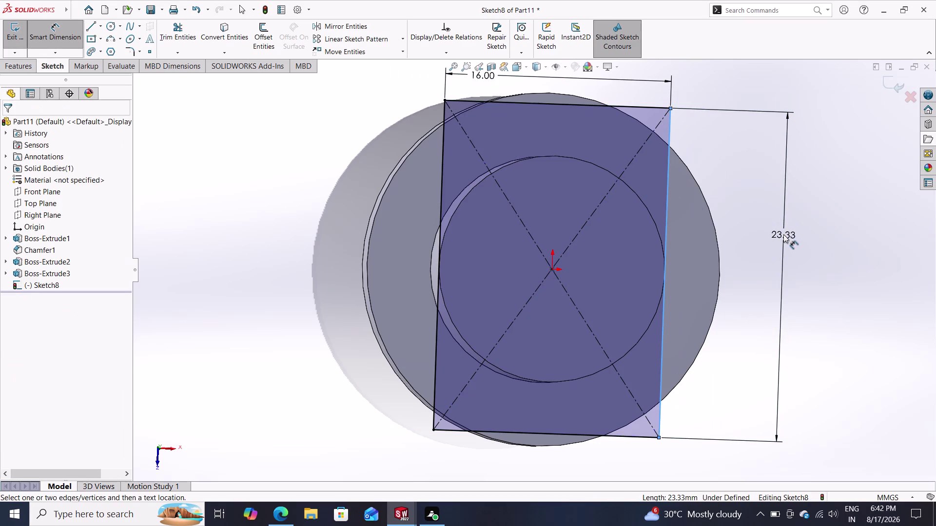
text(1)
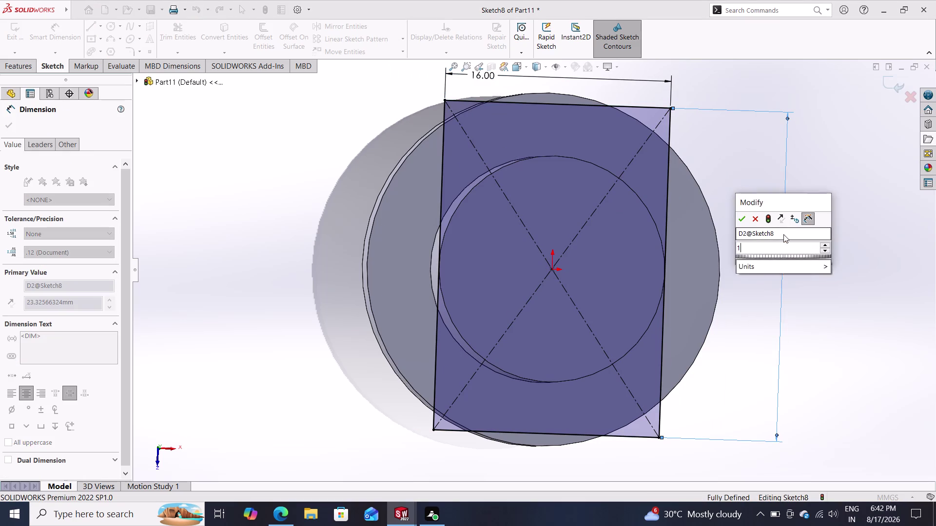
text(6)
key(Return)
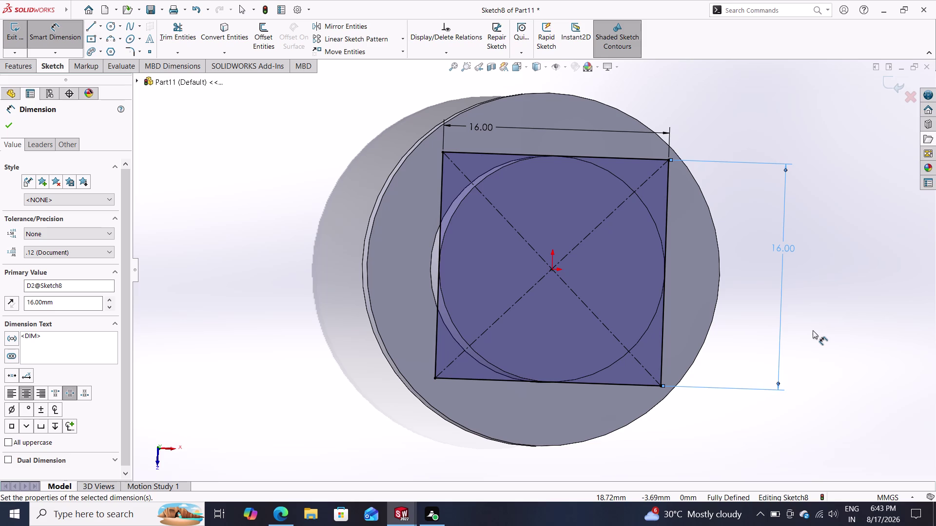
click(8, 64)
click(23, 32)
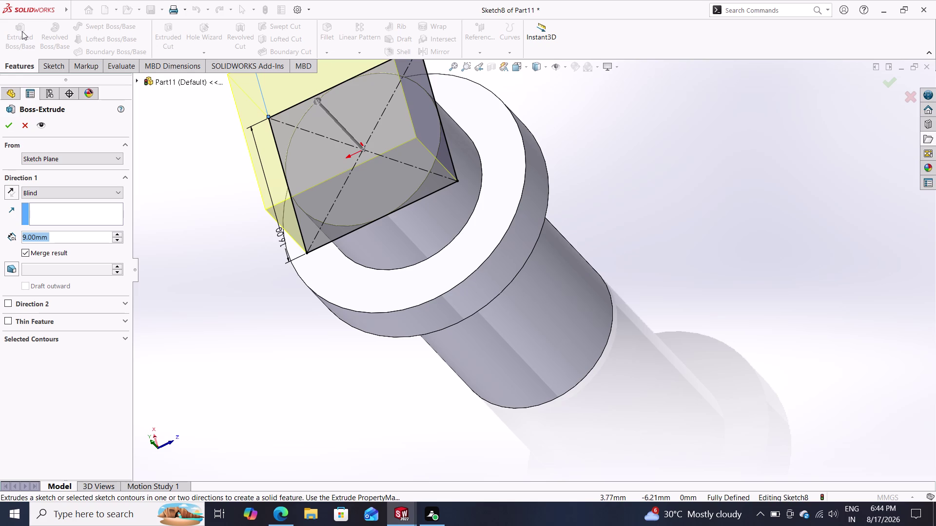
Press Escape twice while the 16 mm square previews as a 9 mm extrusion.
key(Escape)
key(Escape)
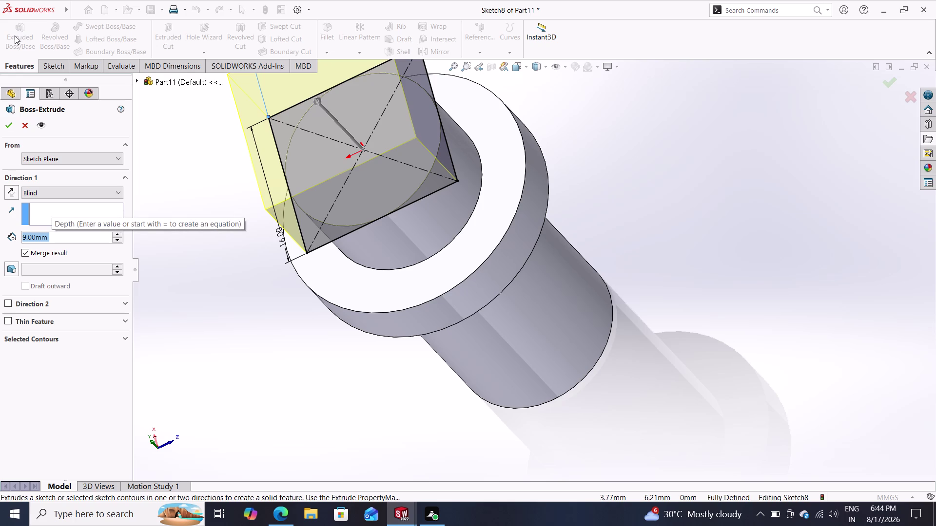